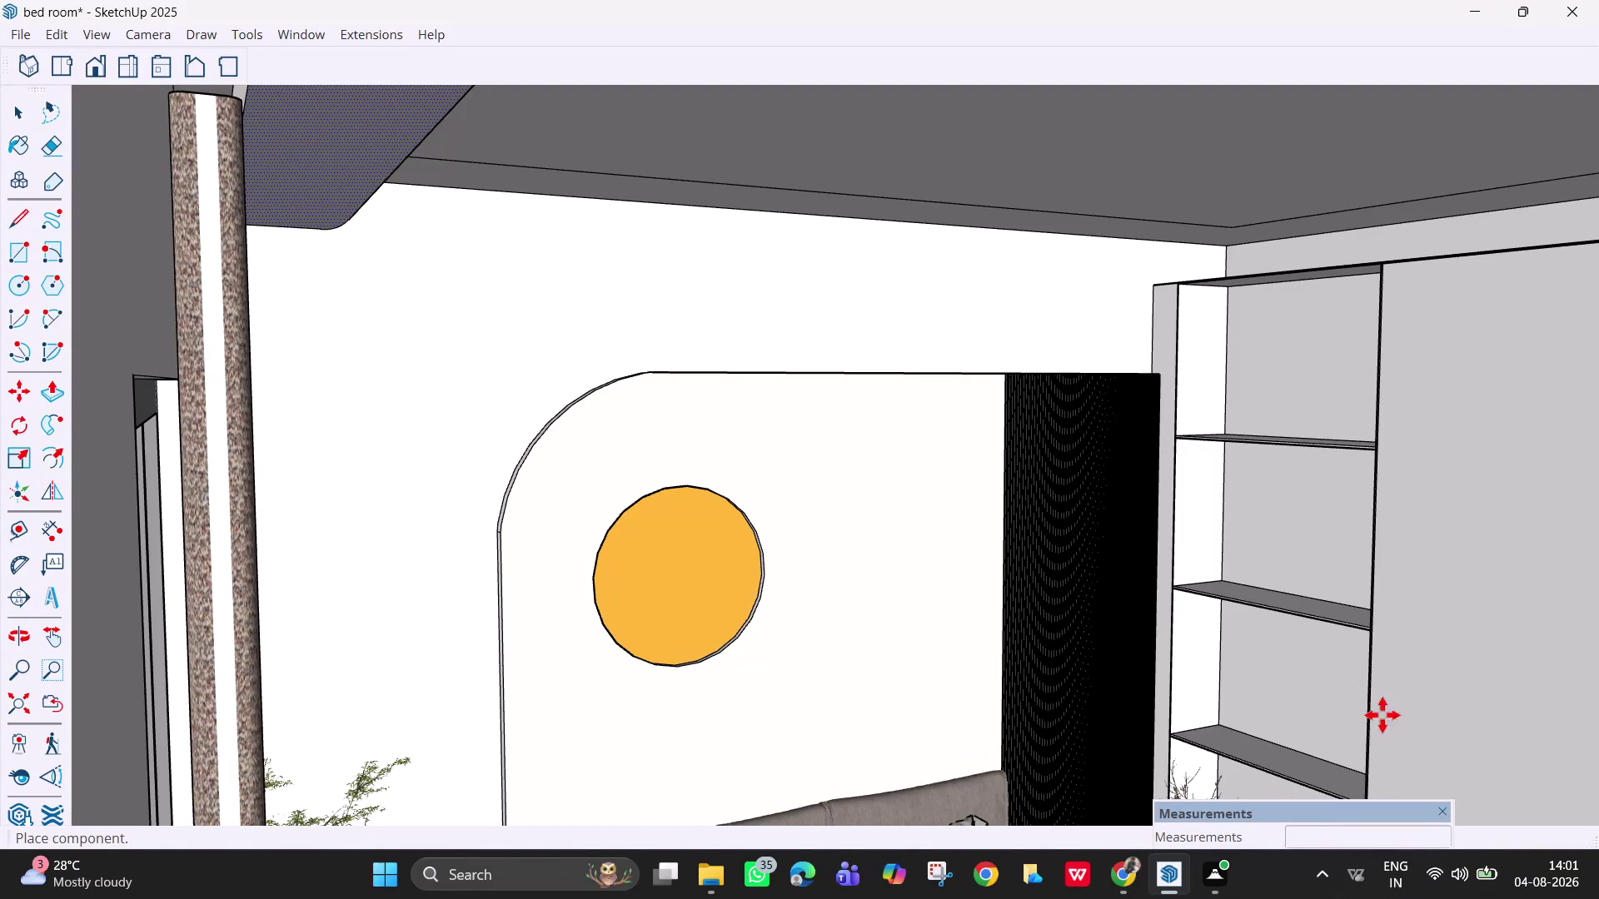
Drop the book set component from 3D Warehouse into the bedroom model.
scroll(down, 3)
scroll(down, 3)
scroll(down, 3)
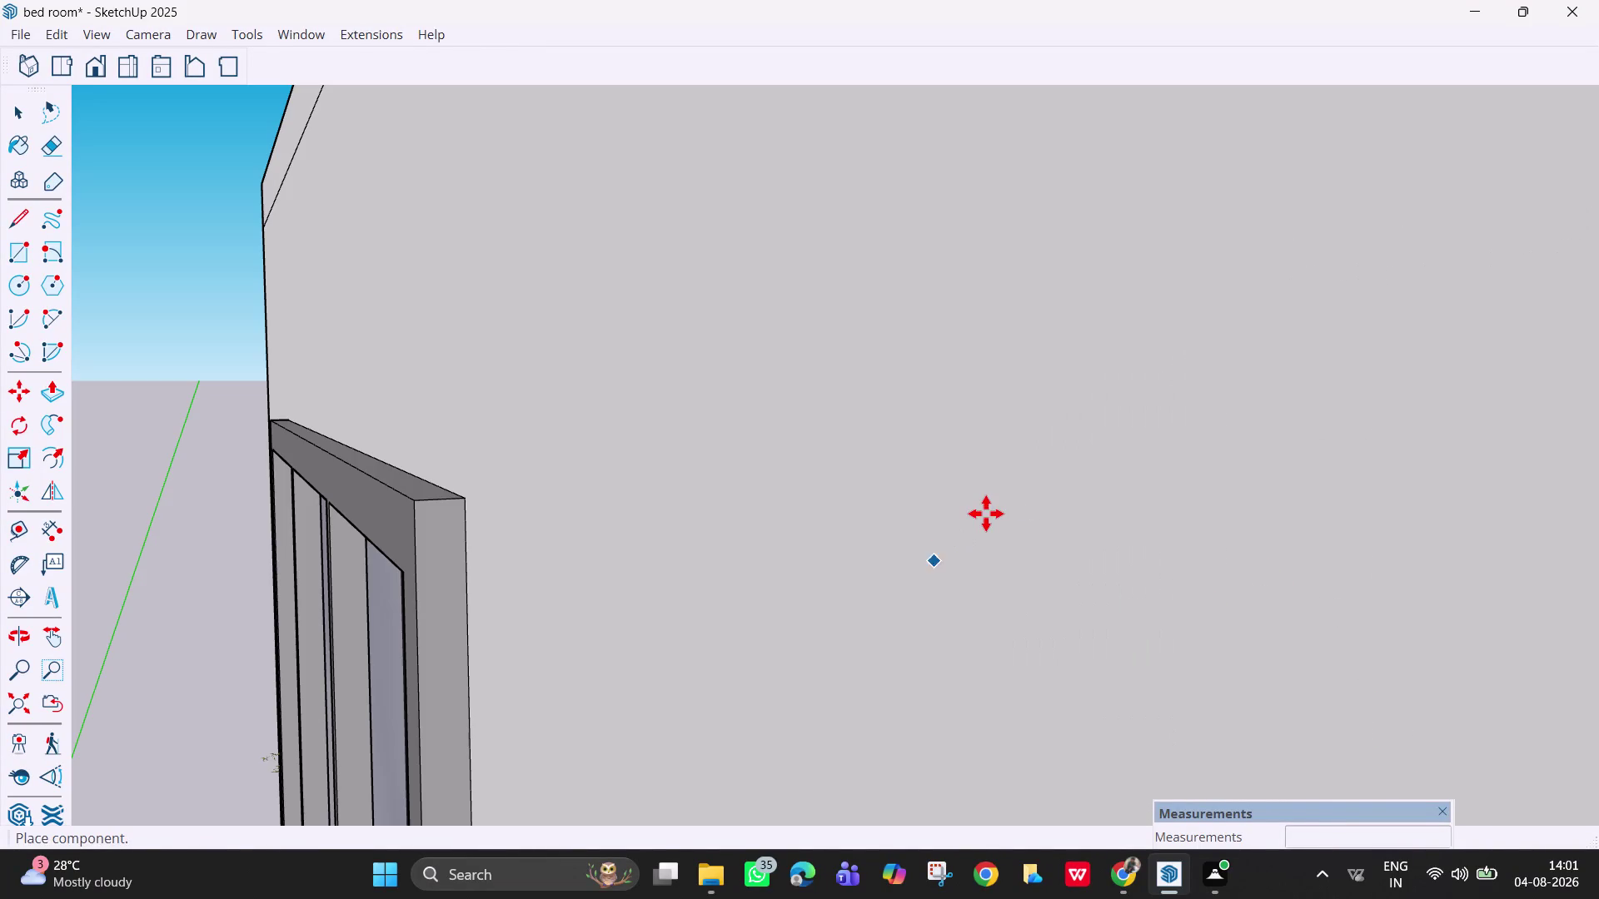
scroll(down, 3)
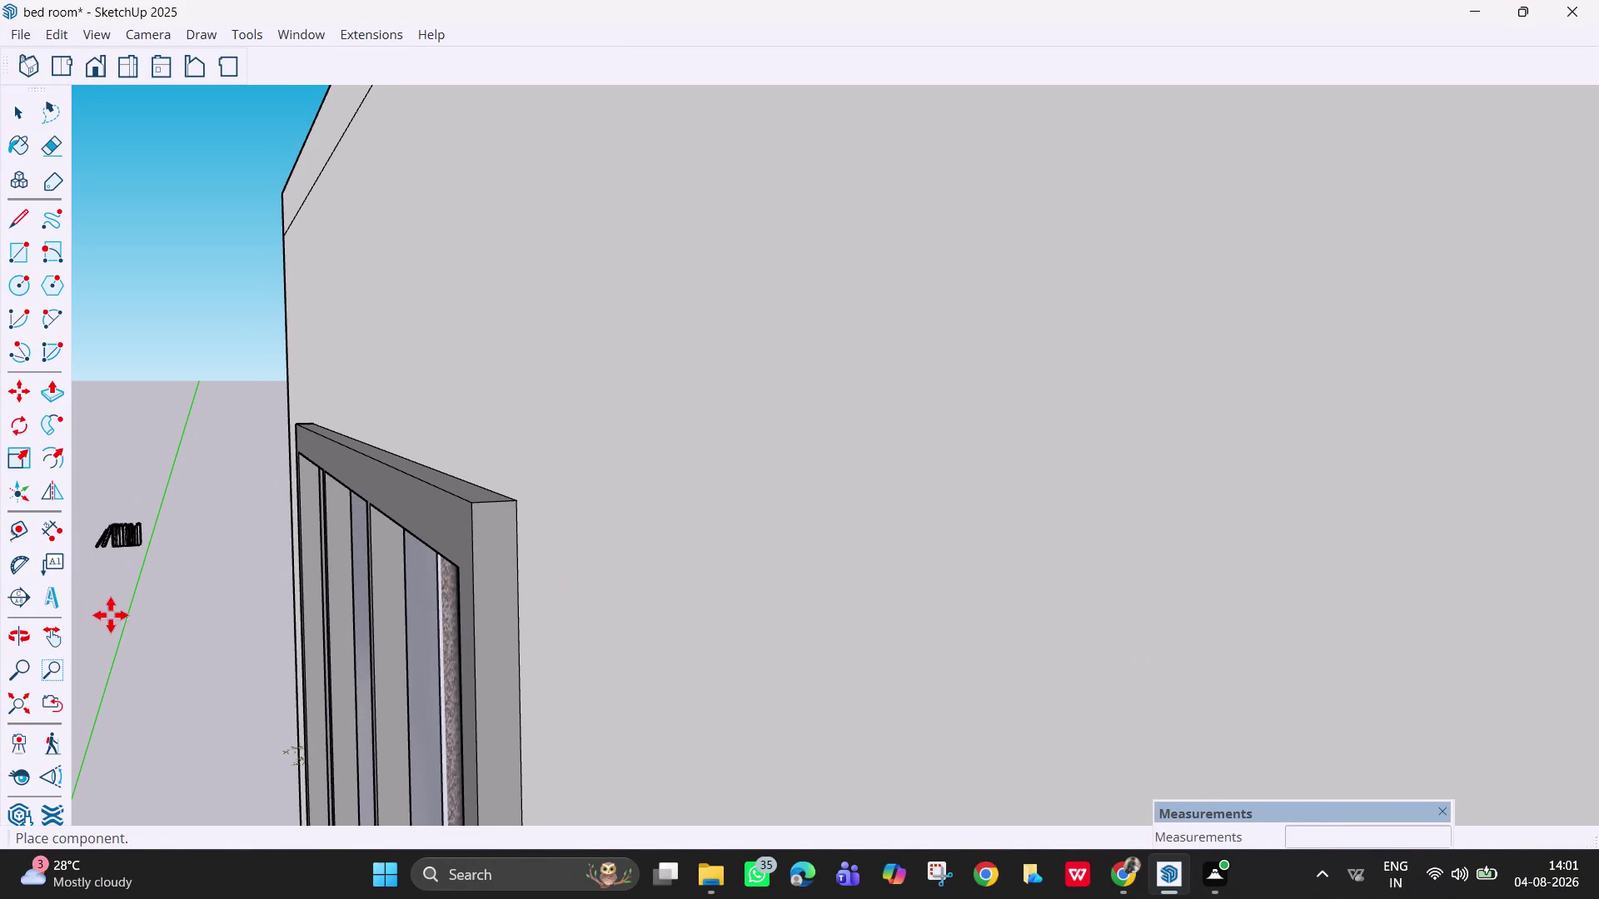
click(140, 736)
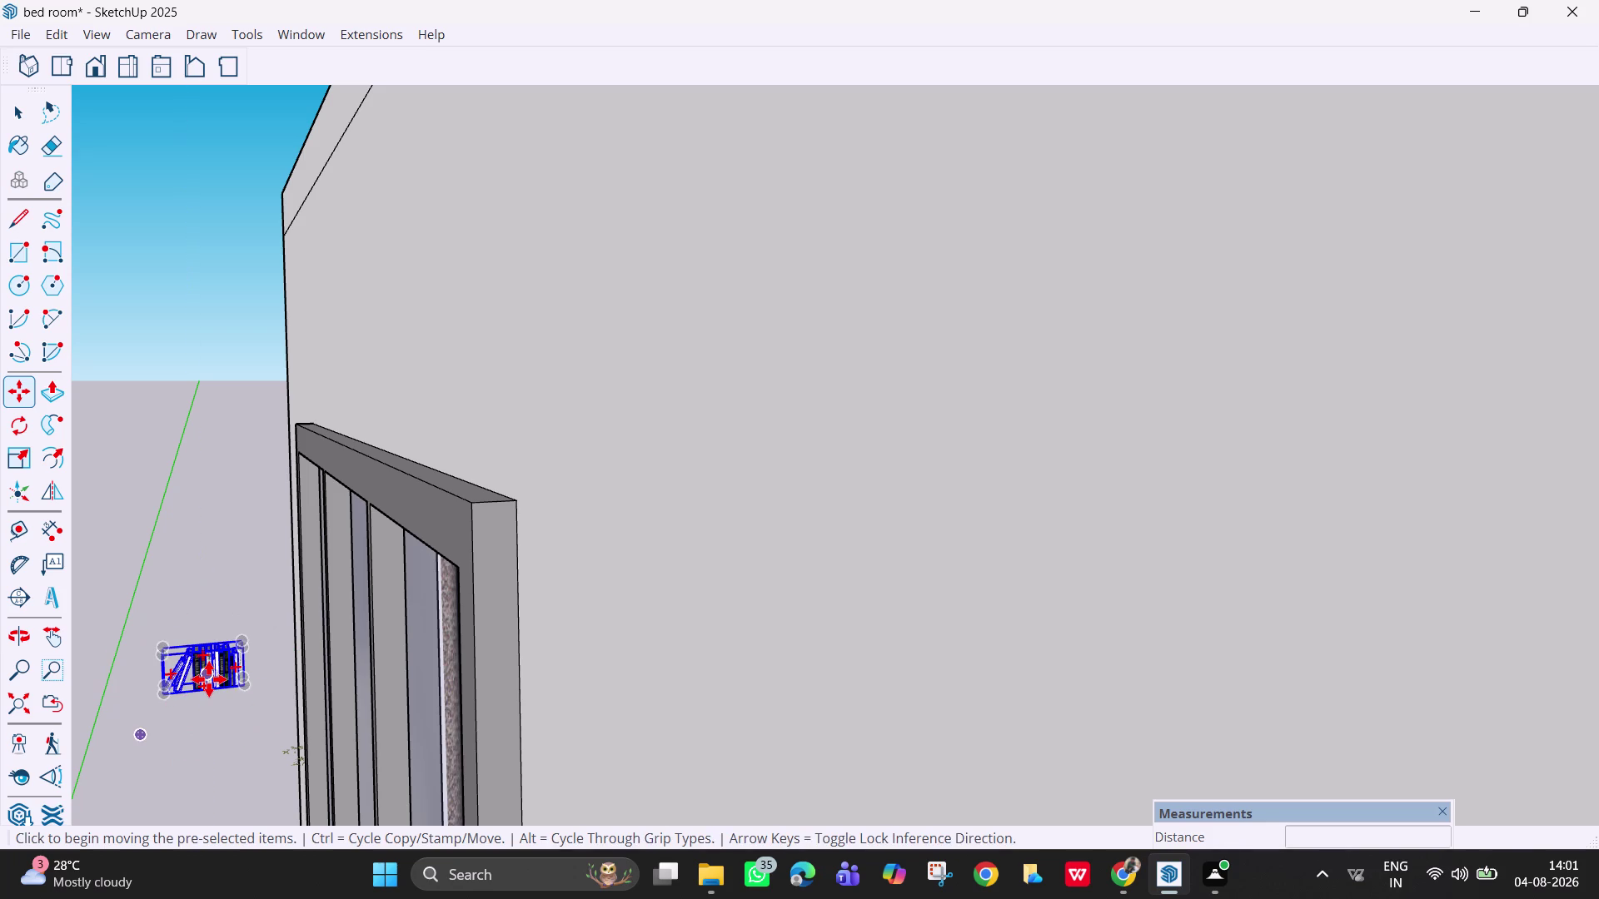
Move the book set onto the bottom shelf of the bookcase.
click(242, 681)
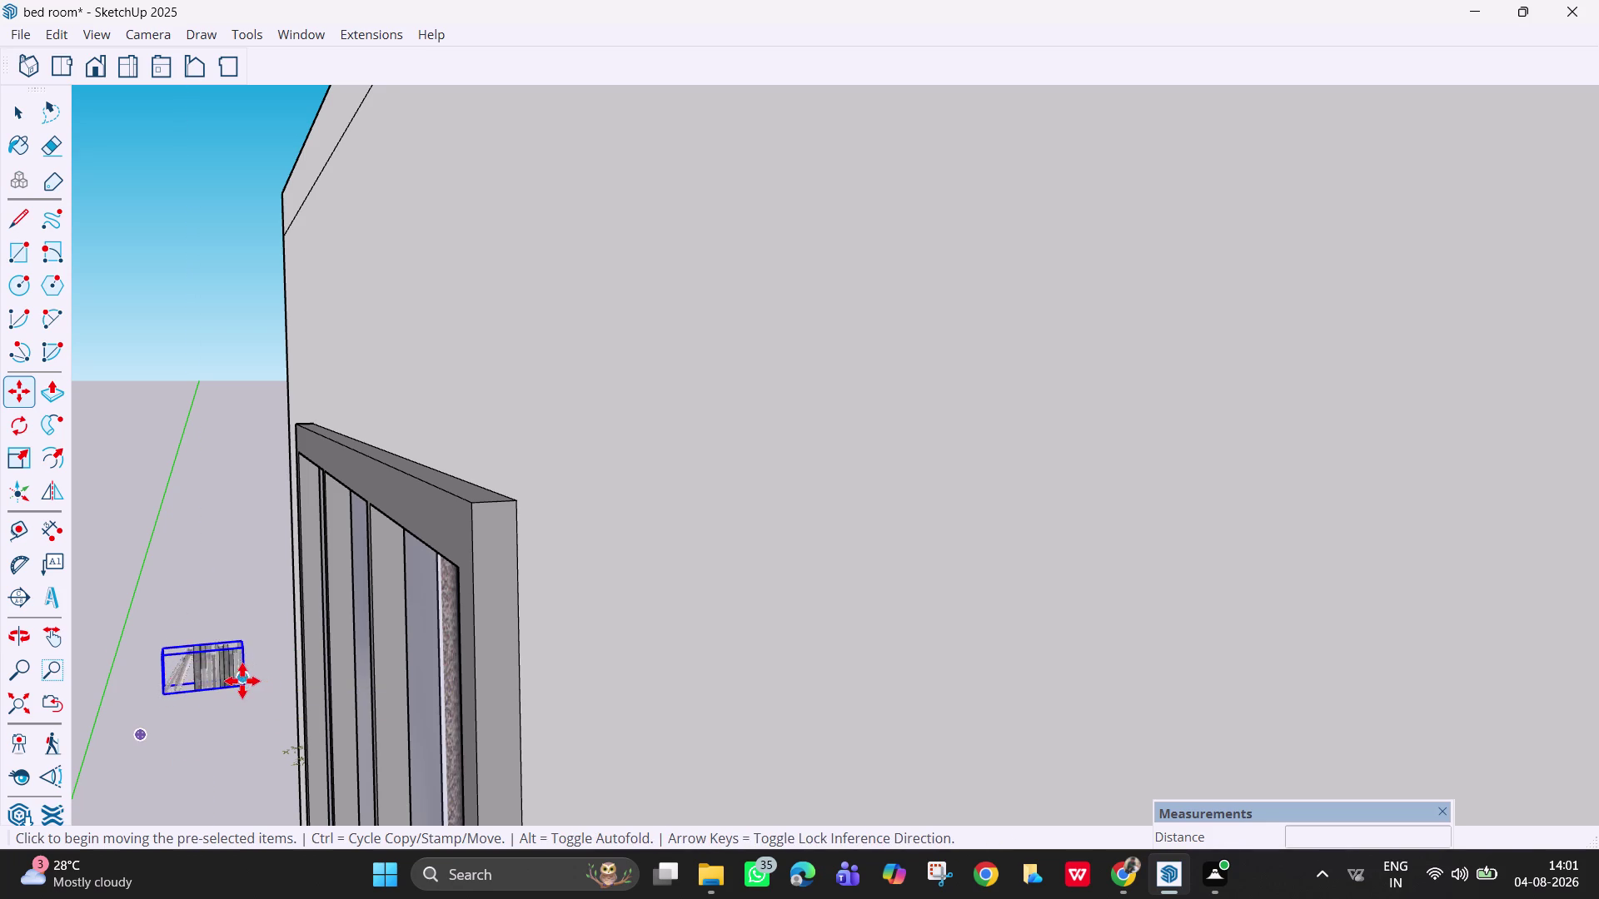
scroll(down, 3)
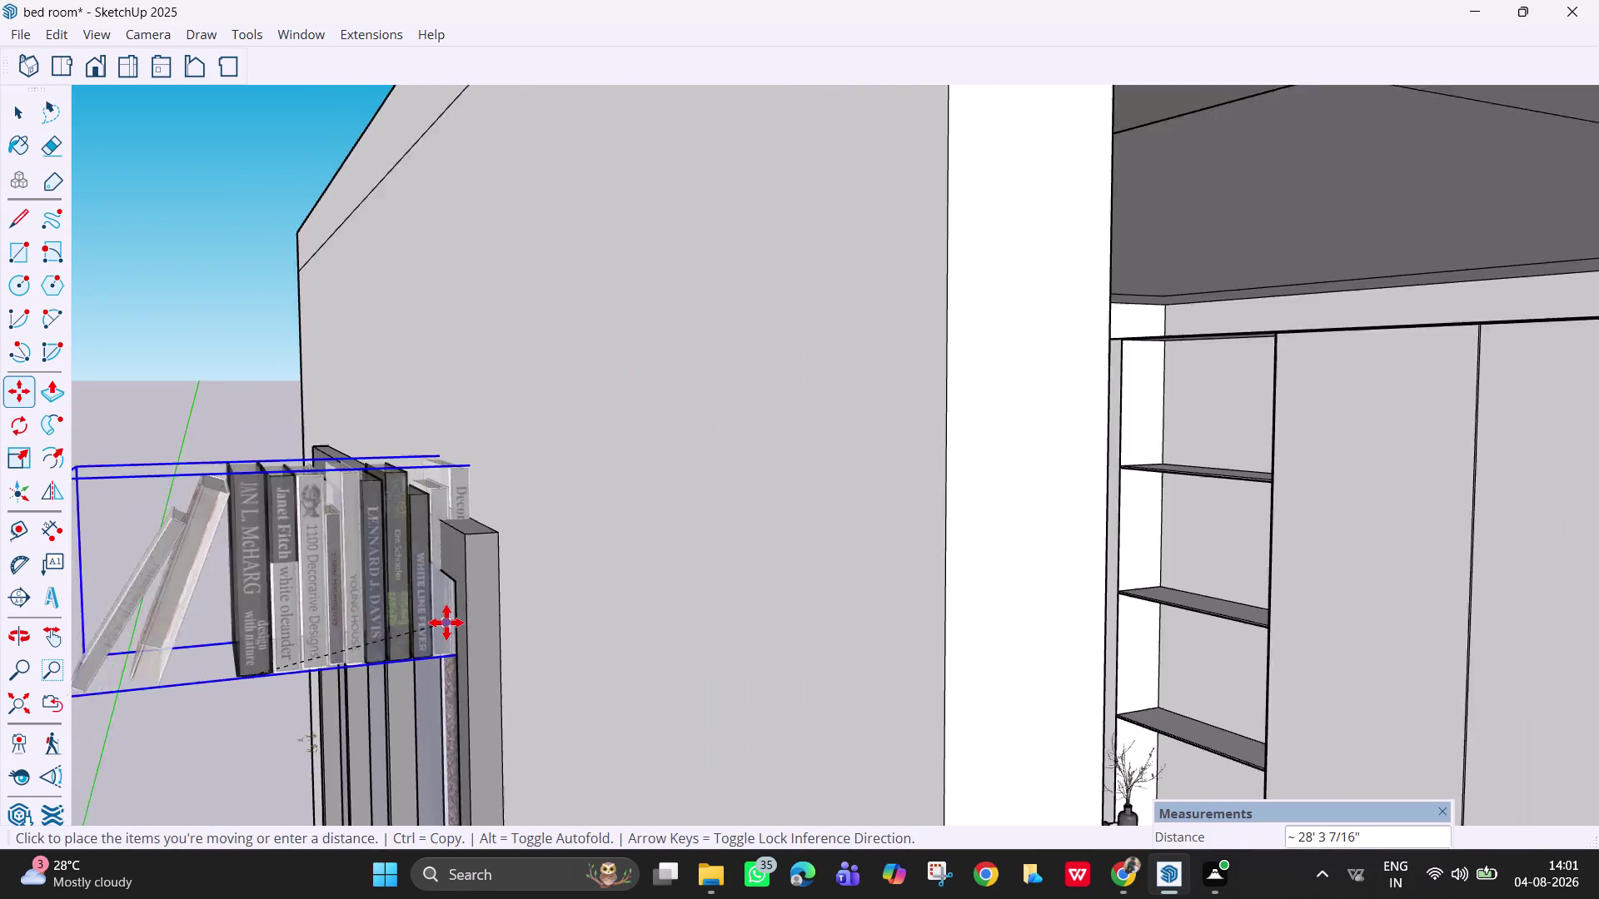
scroll(down, 3)
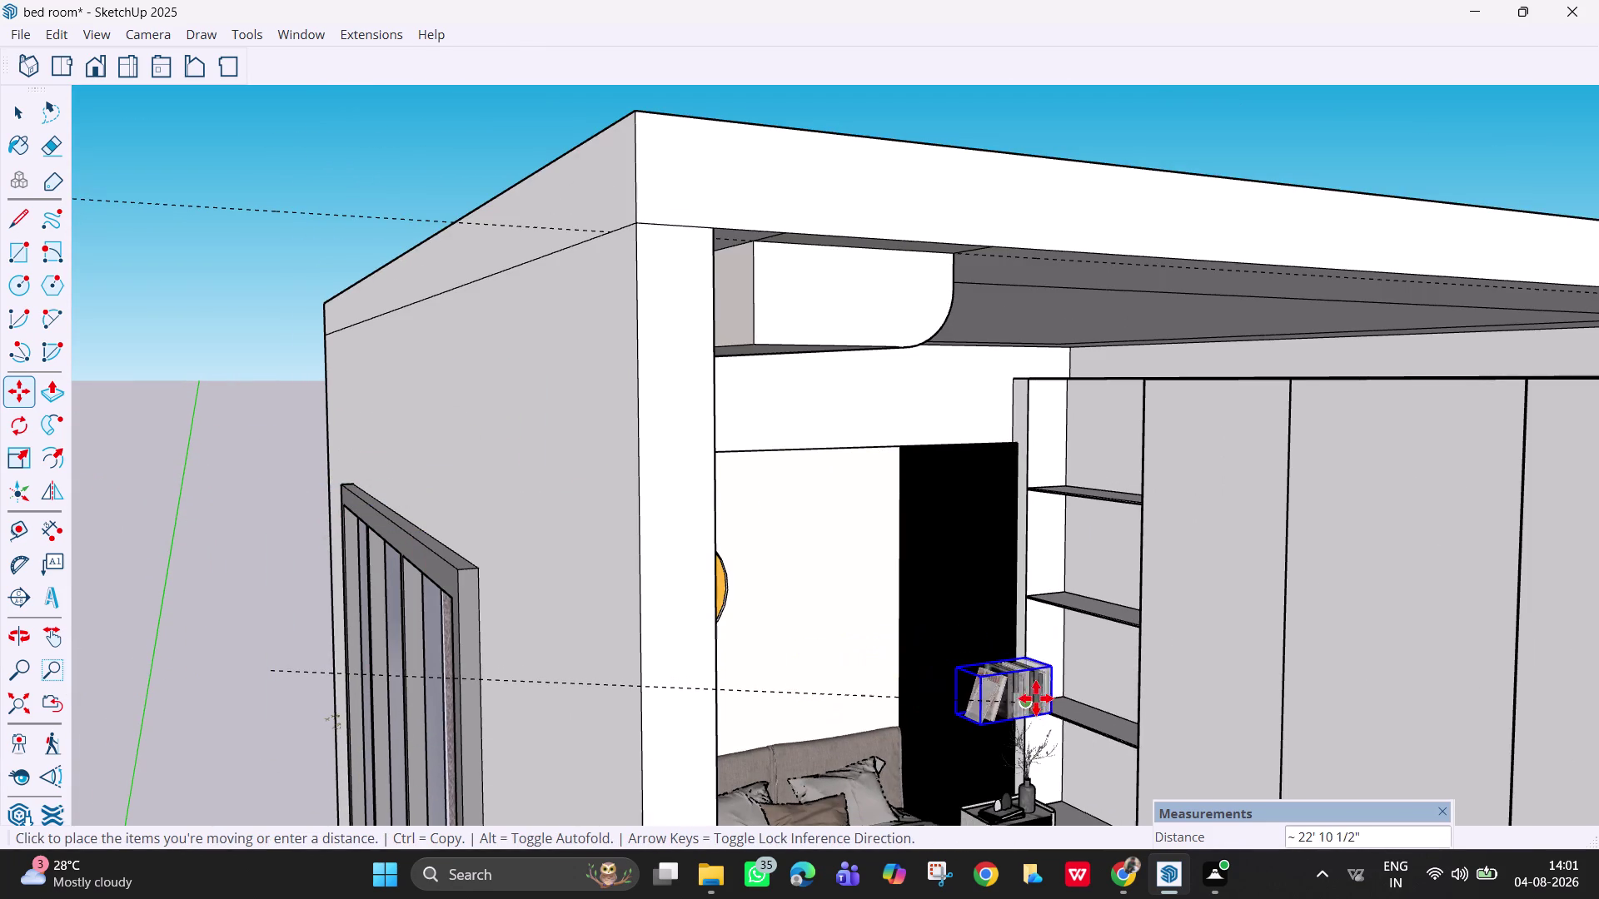
scroll(up, 3)
scroll(up, 3)
middle_drag(1076, 682, 1107, 696)
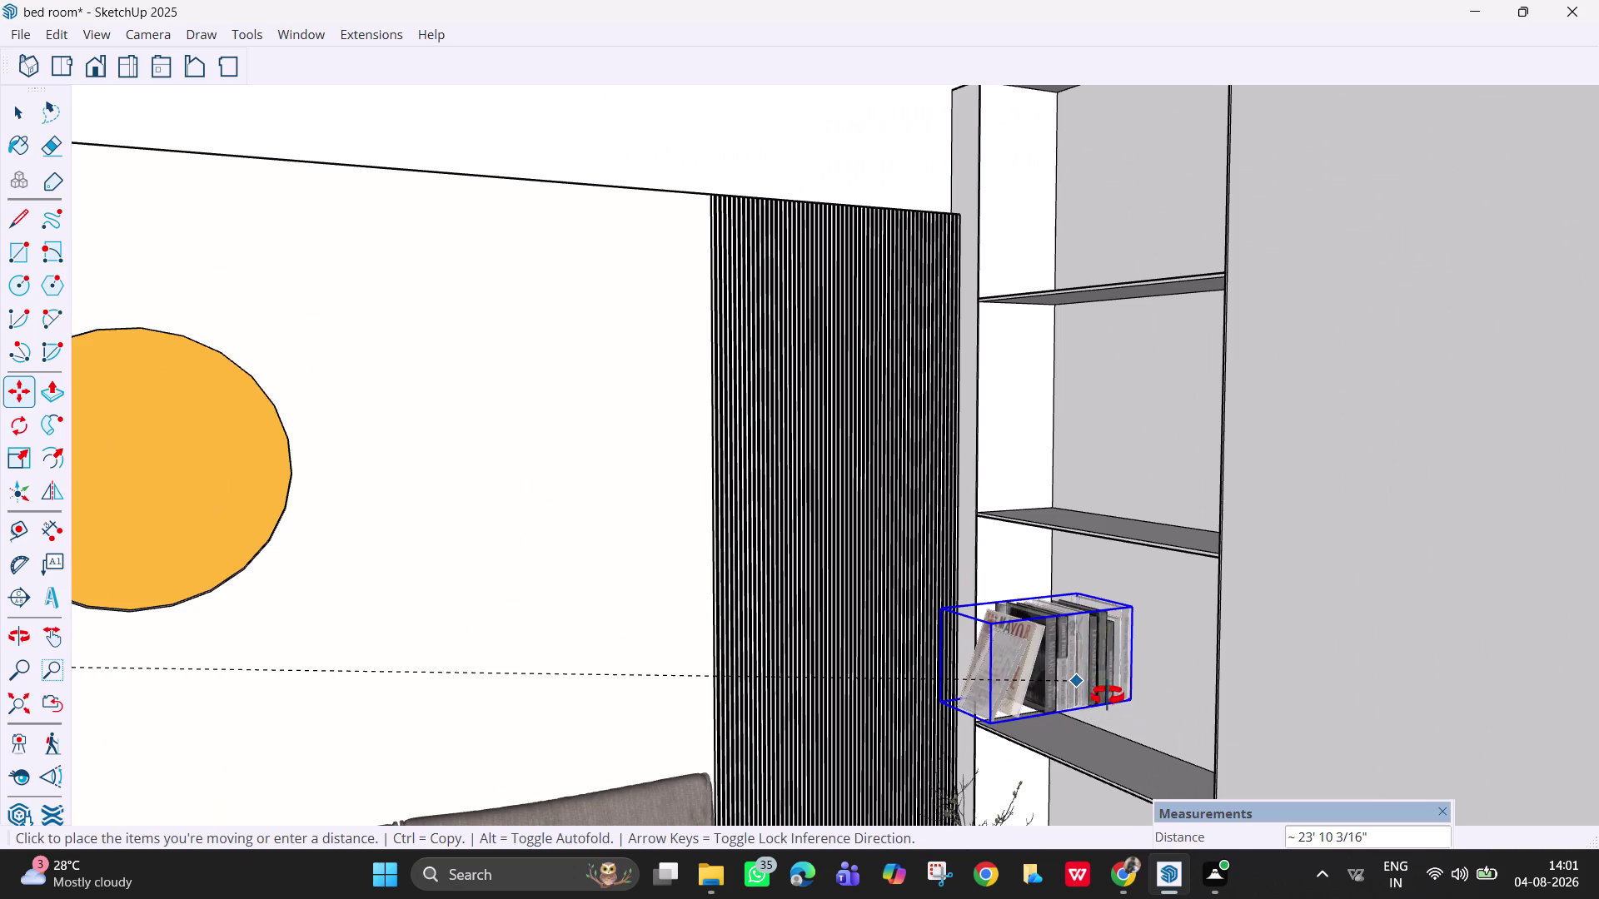
middle_drag(1107, 696, 1125, 708)
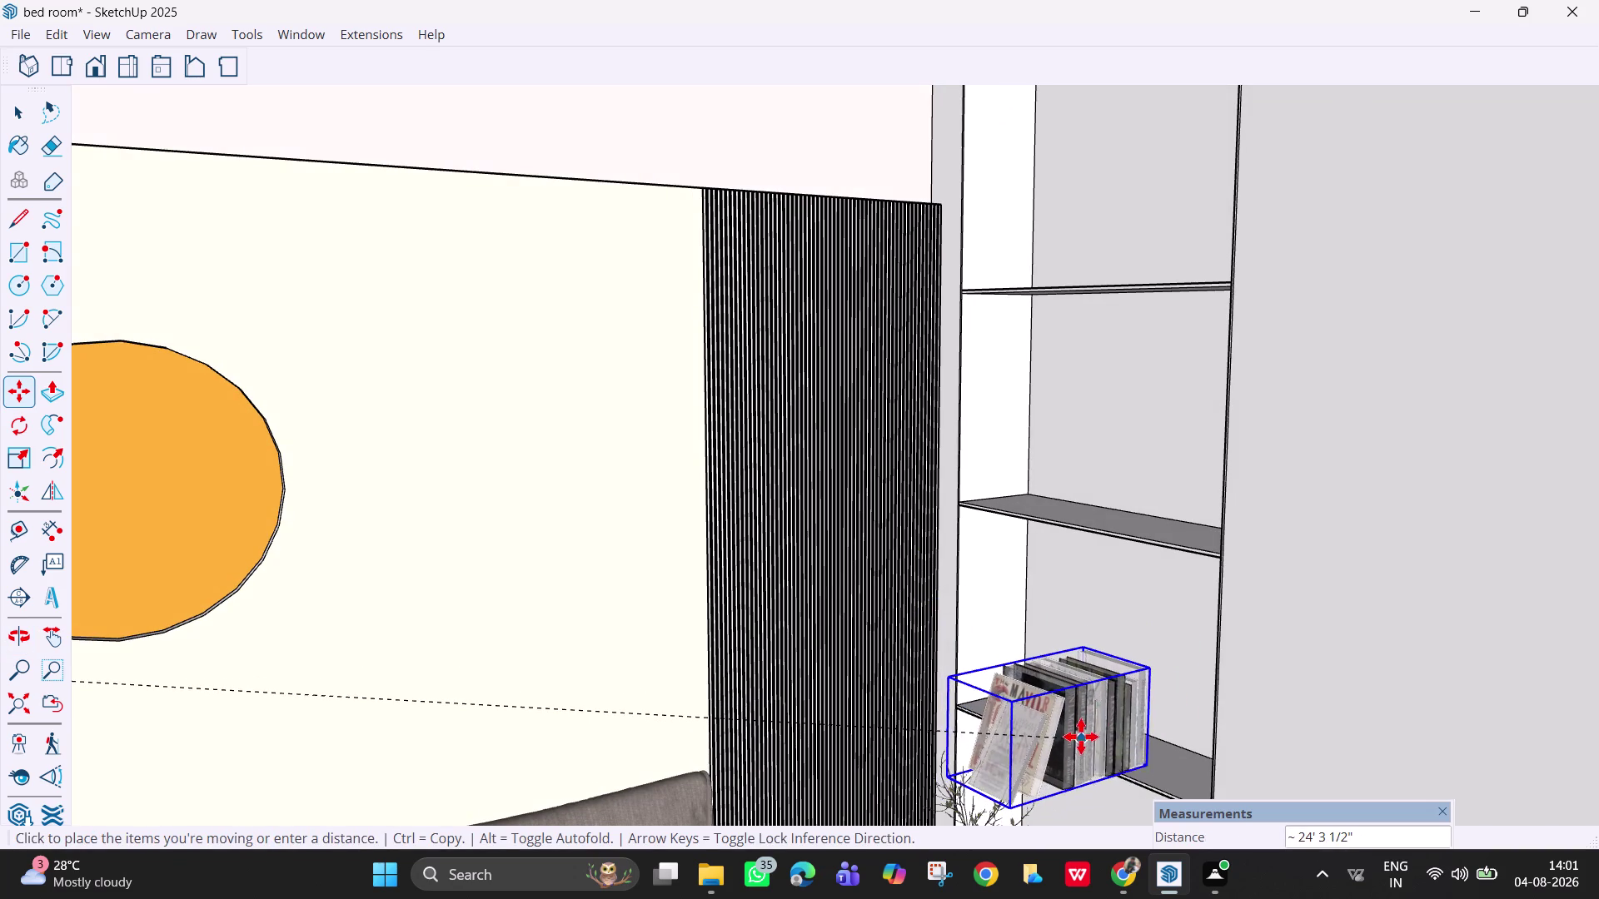
click(1081, 731)
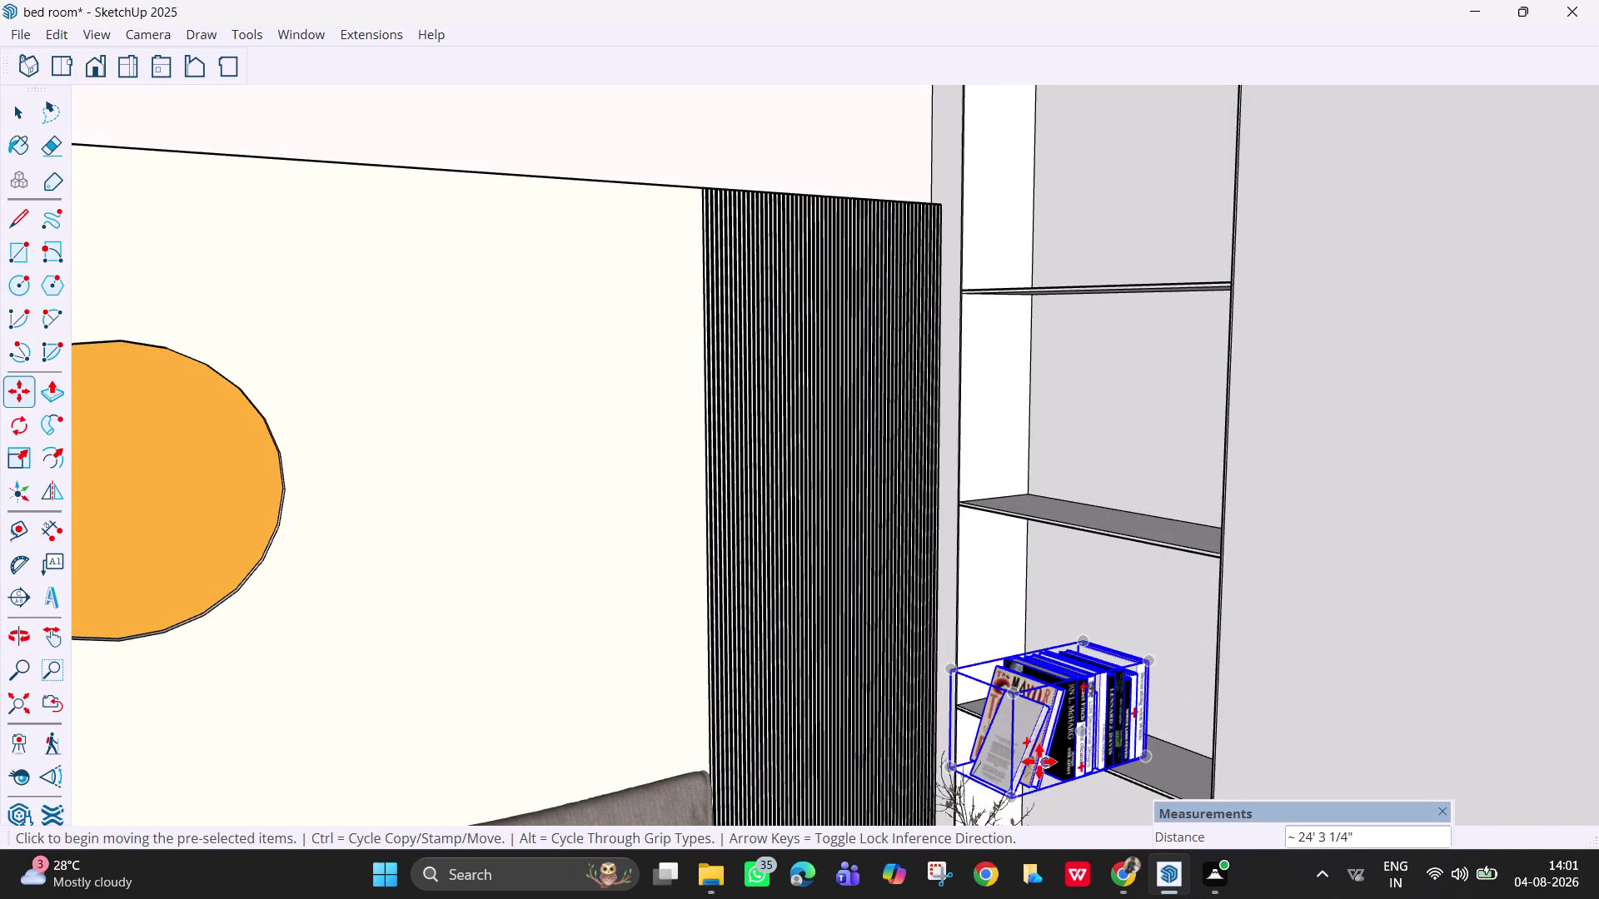
Rotate the book set around a pivot in a locked rotation plane.
key(q)
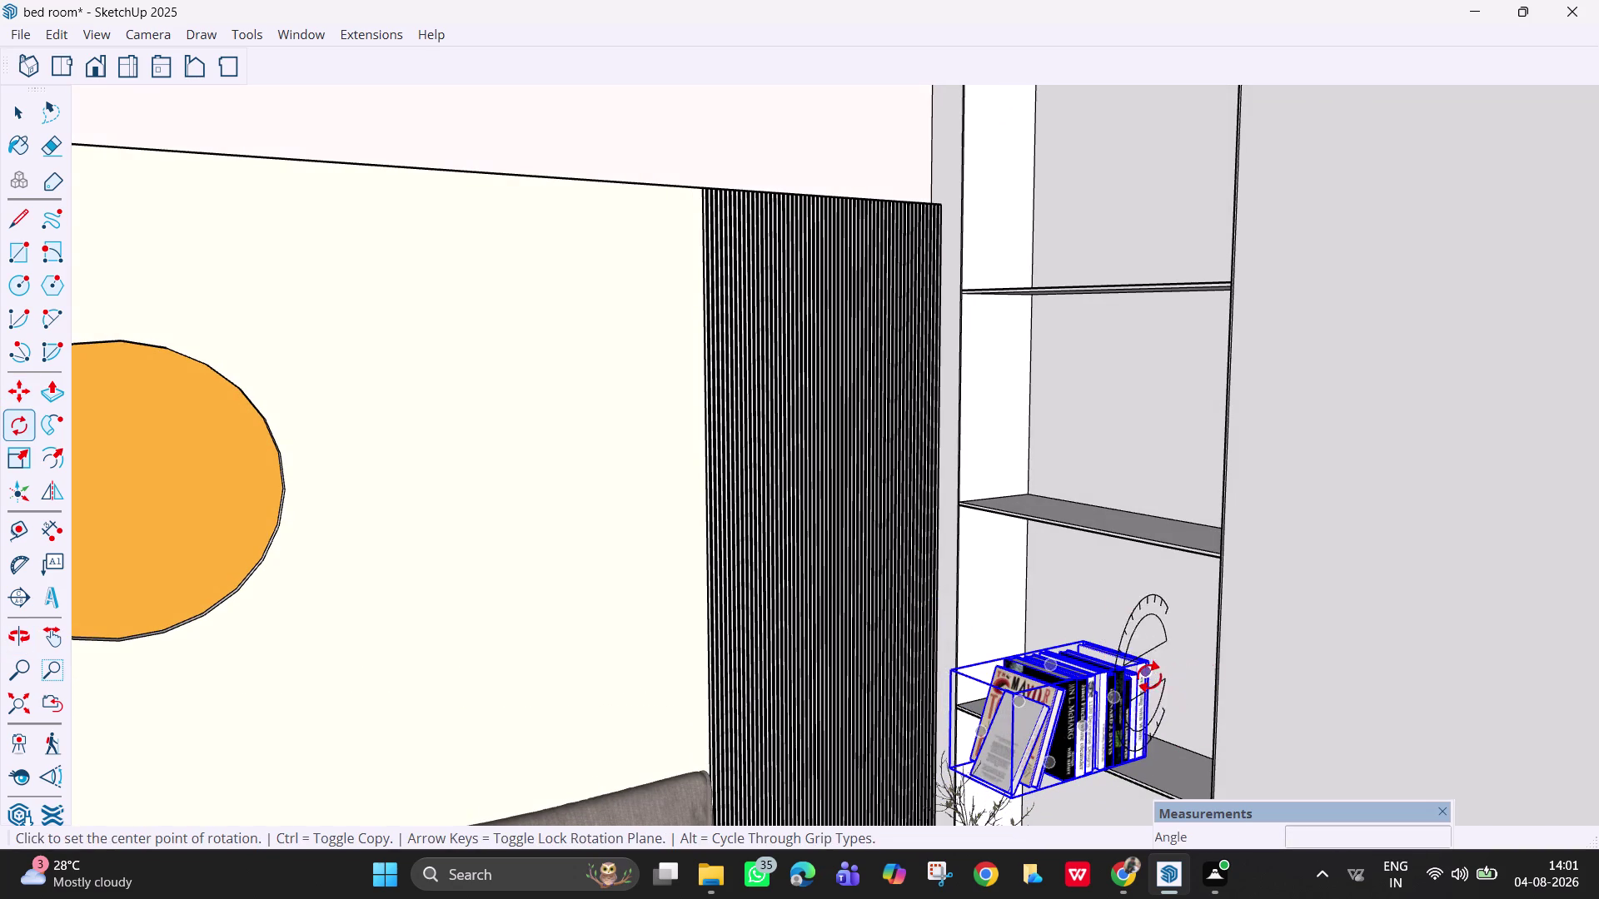
key(Up)
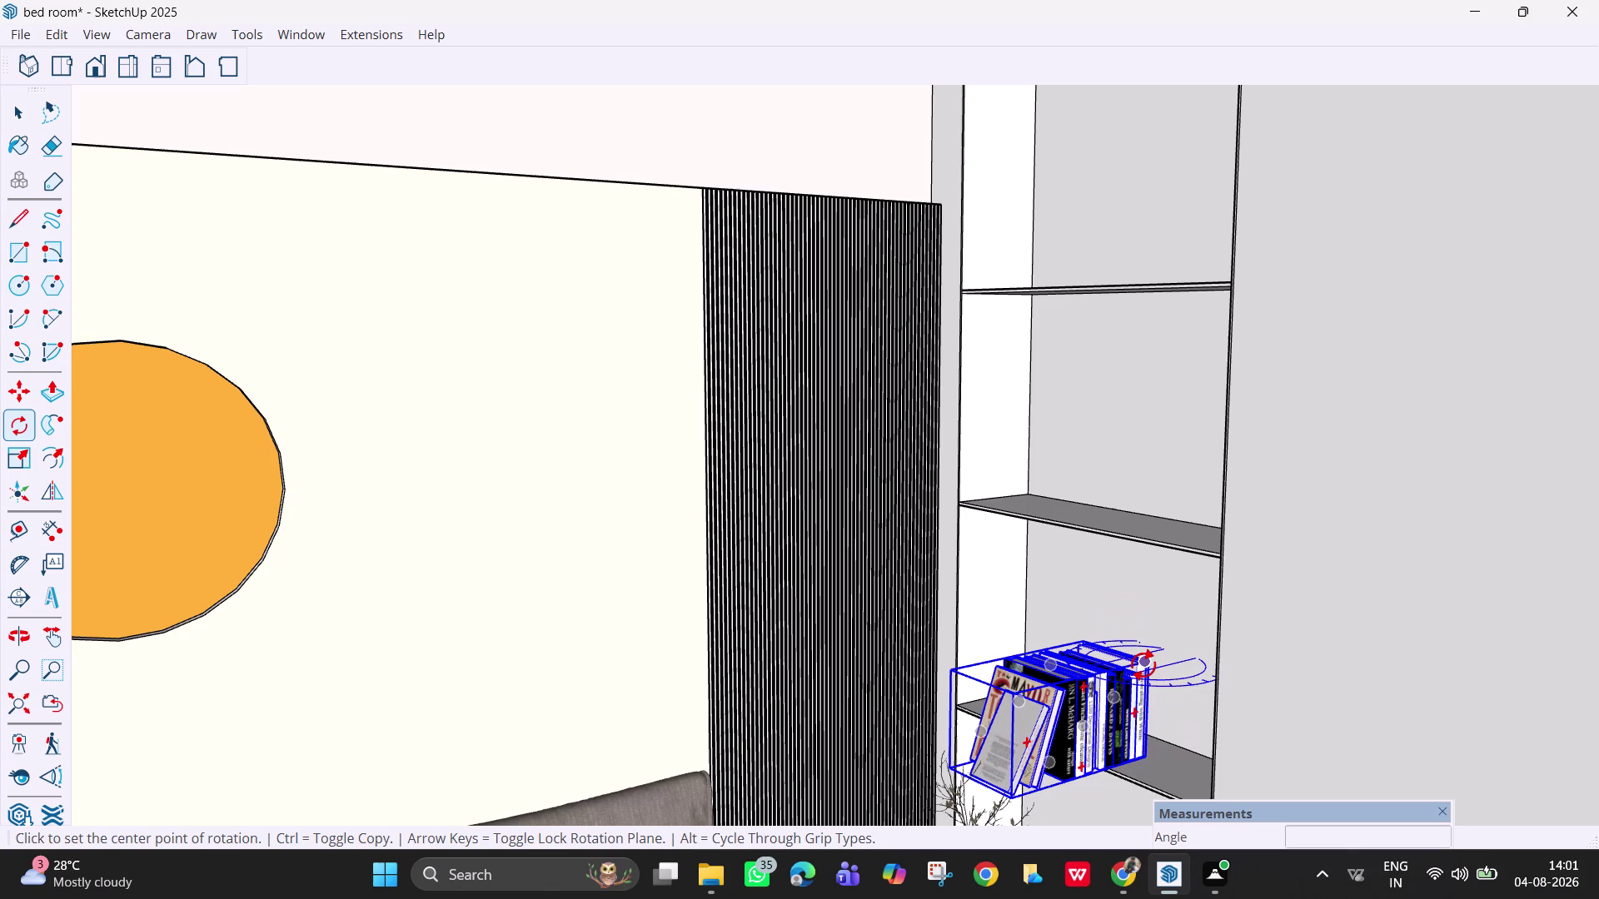
click(1144, 665)
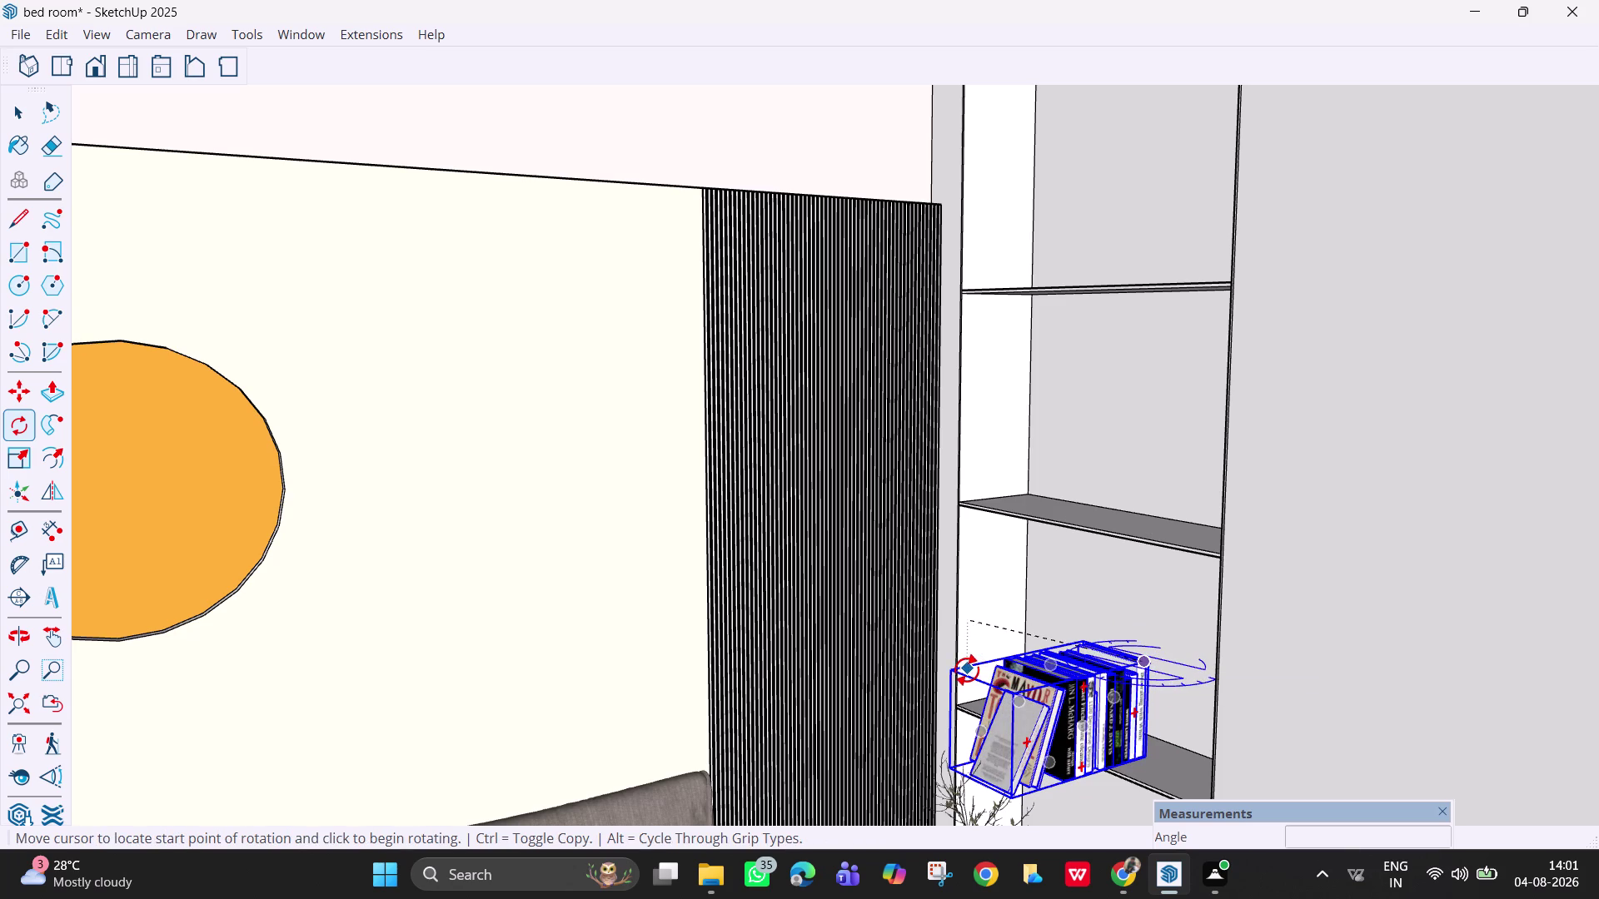
click(960, 670)
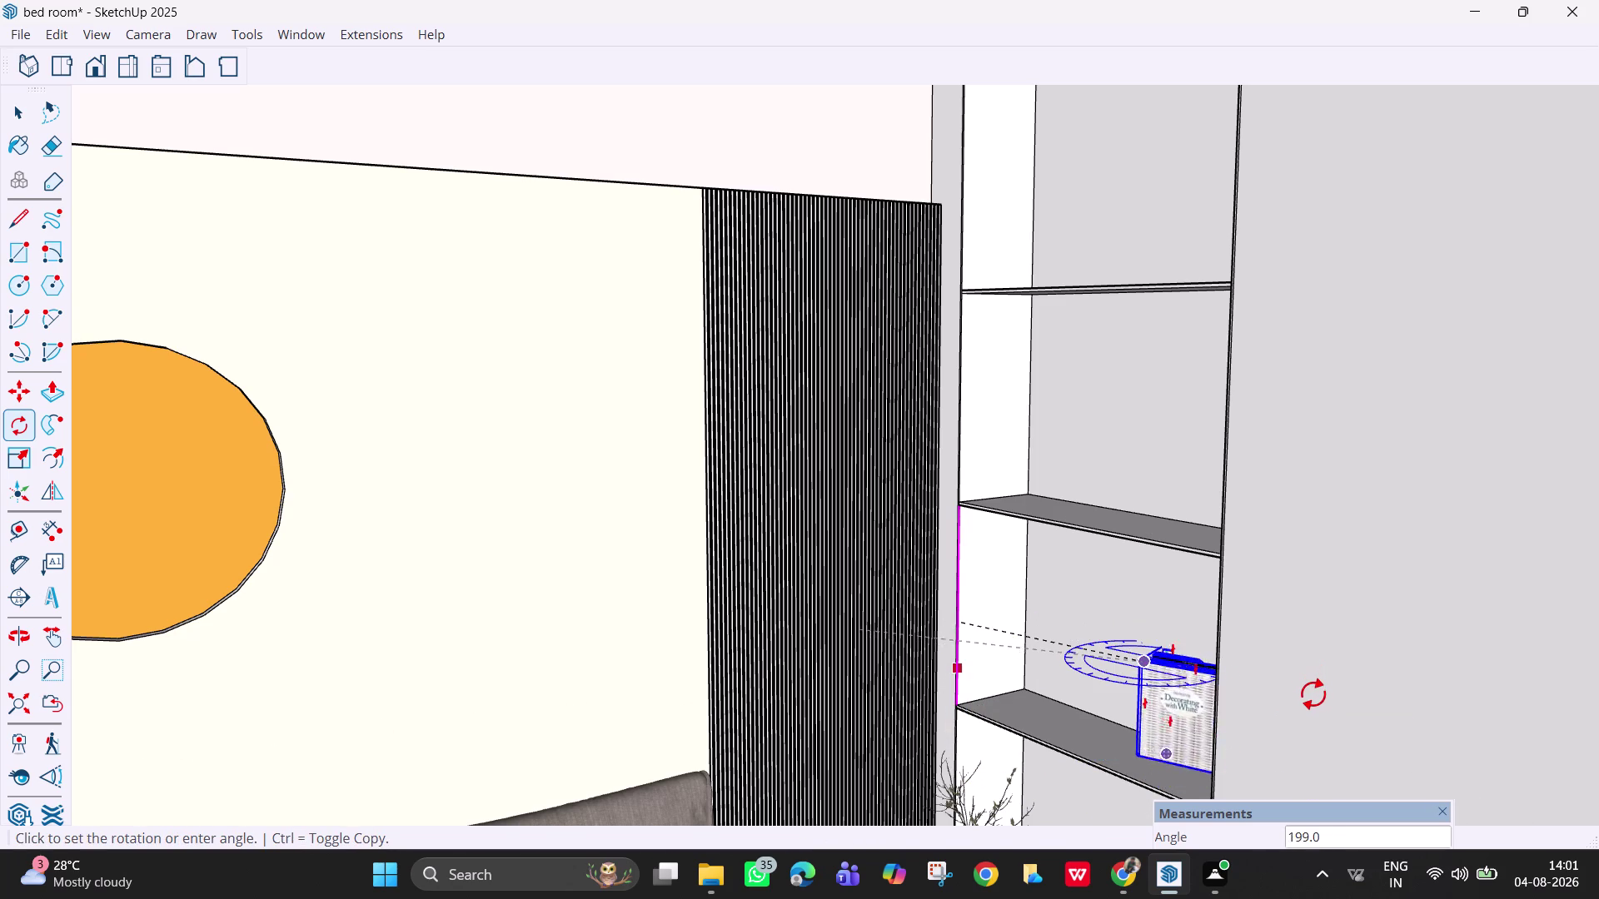
click(1309, 704)
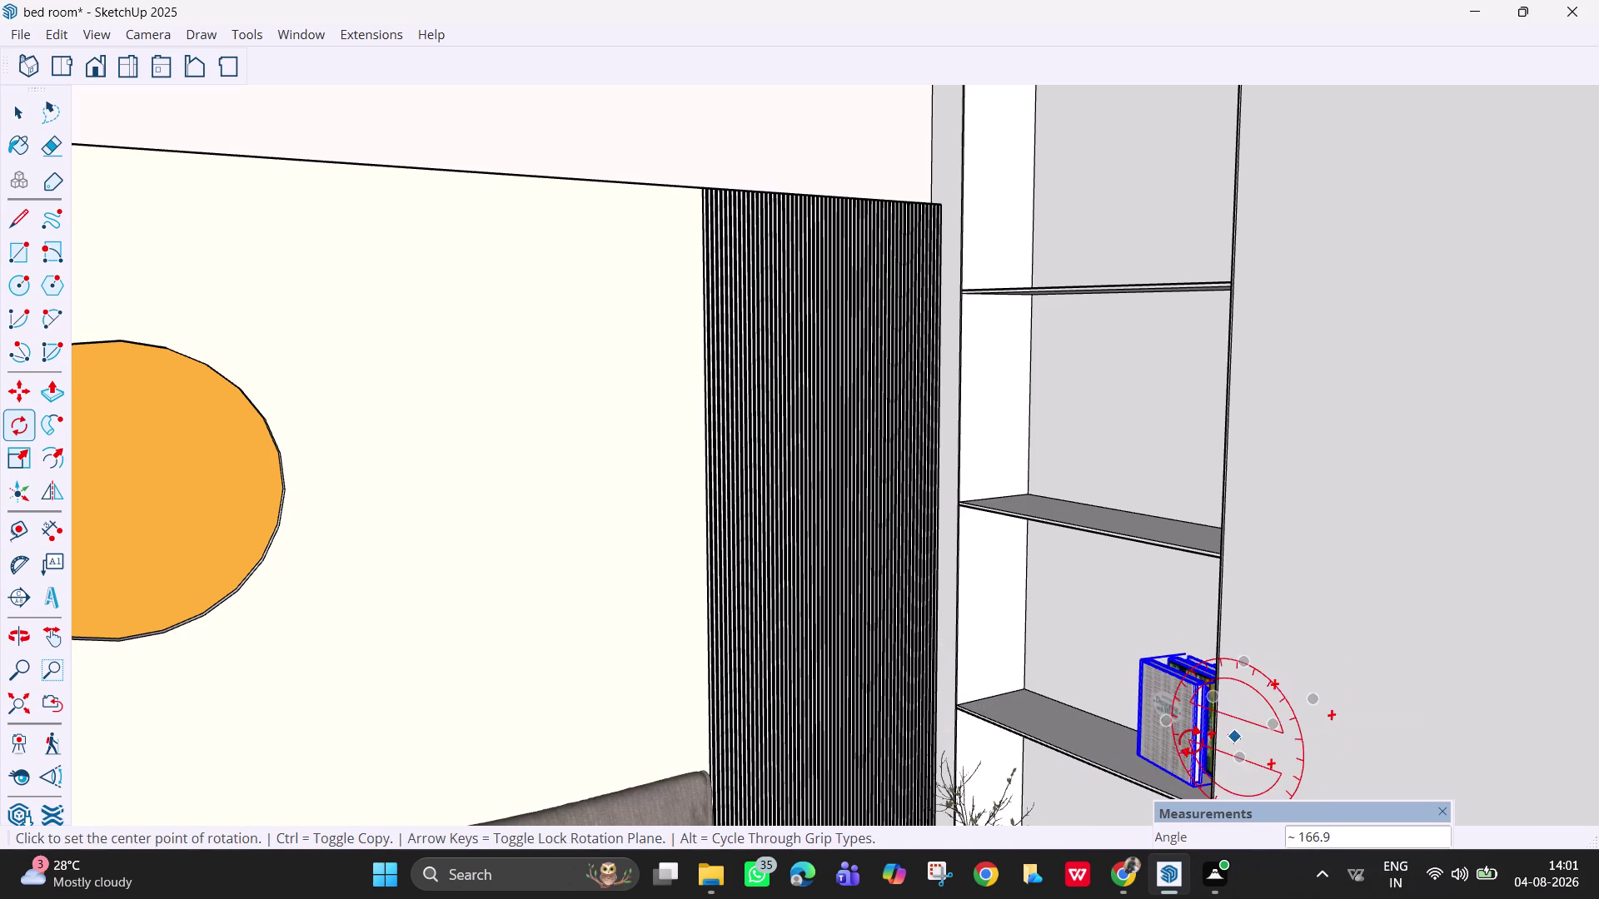
Select the book set and move it back onto the lower shelf.
click(1187, 742)
key(space)
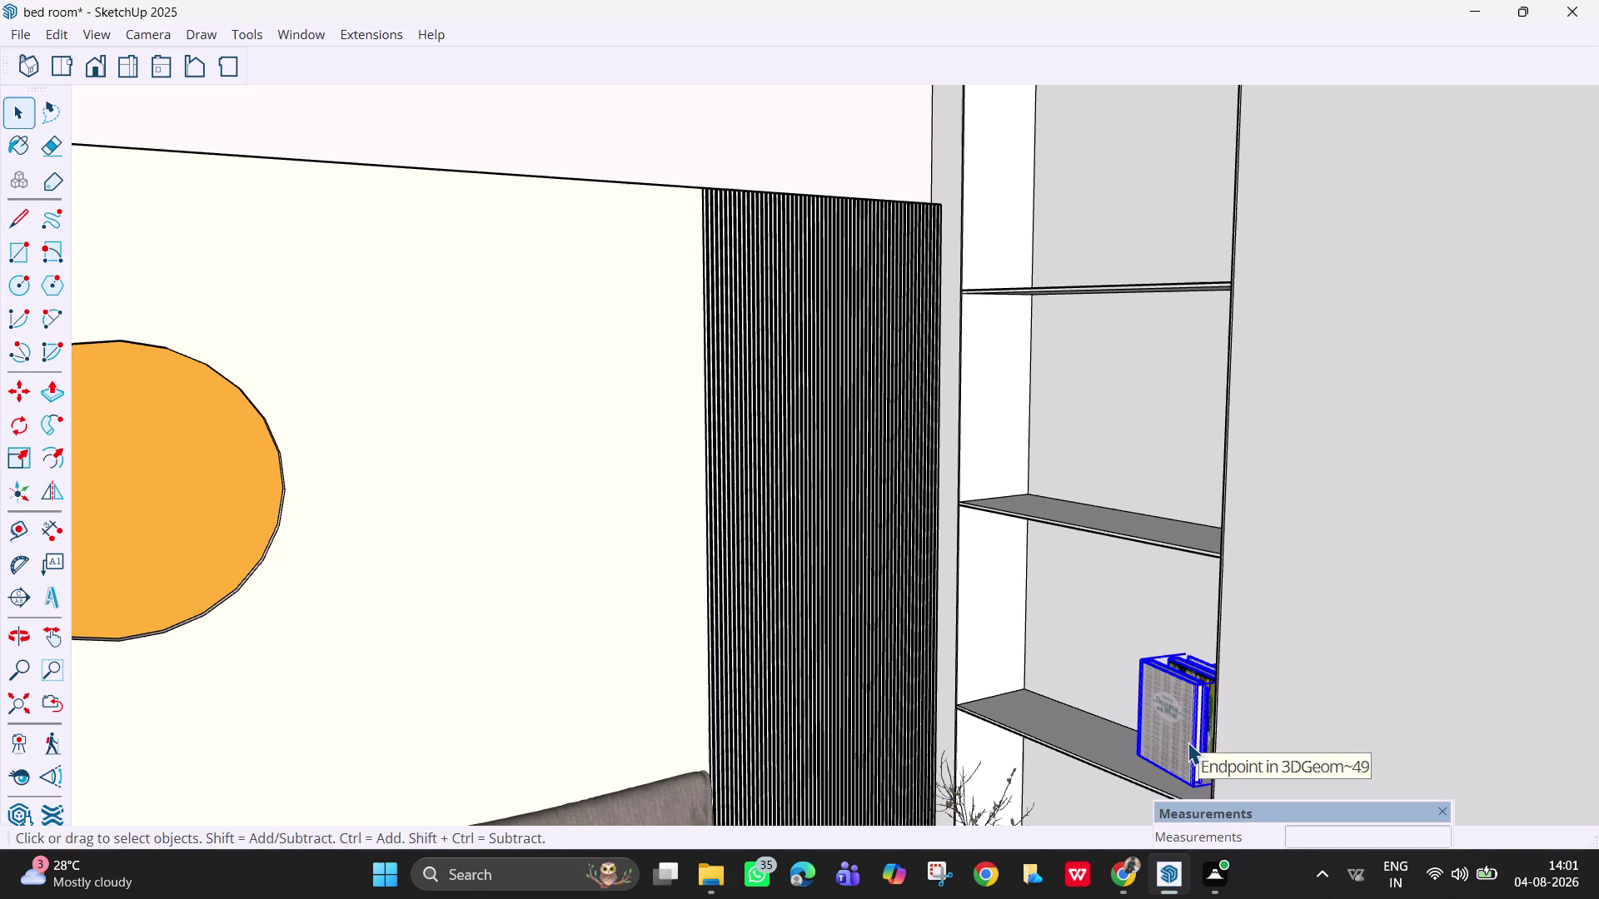
click(1187, 742)
key(m)
click(1188, 741)
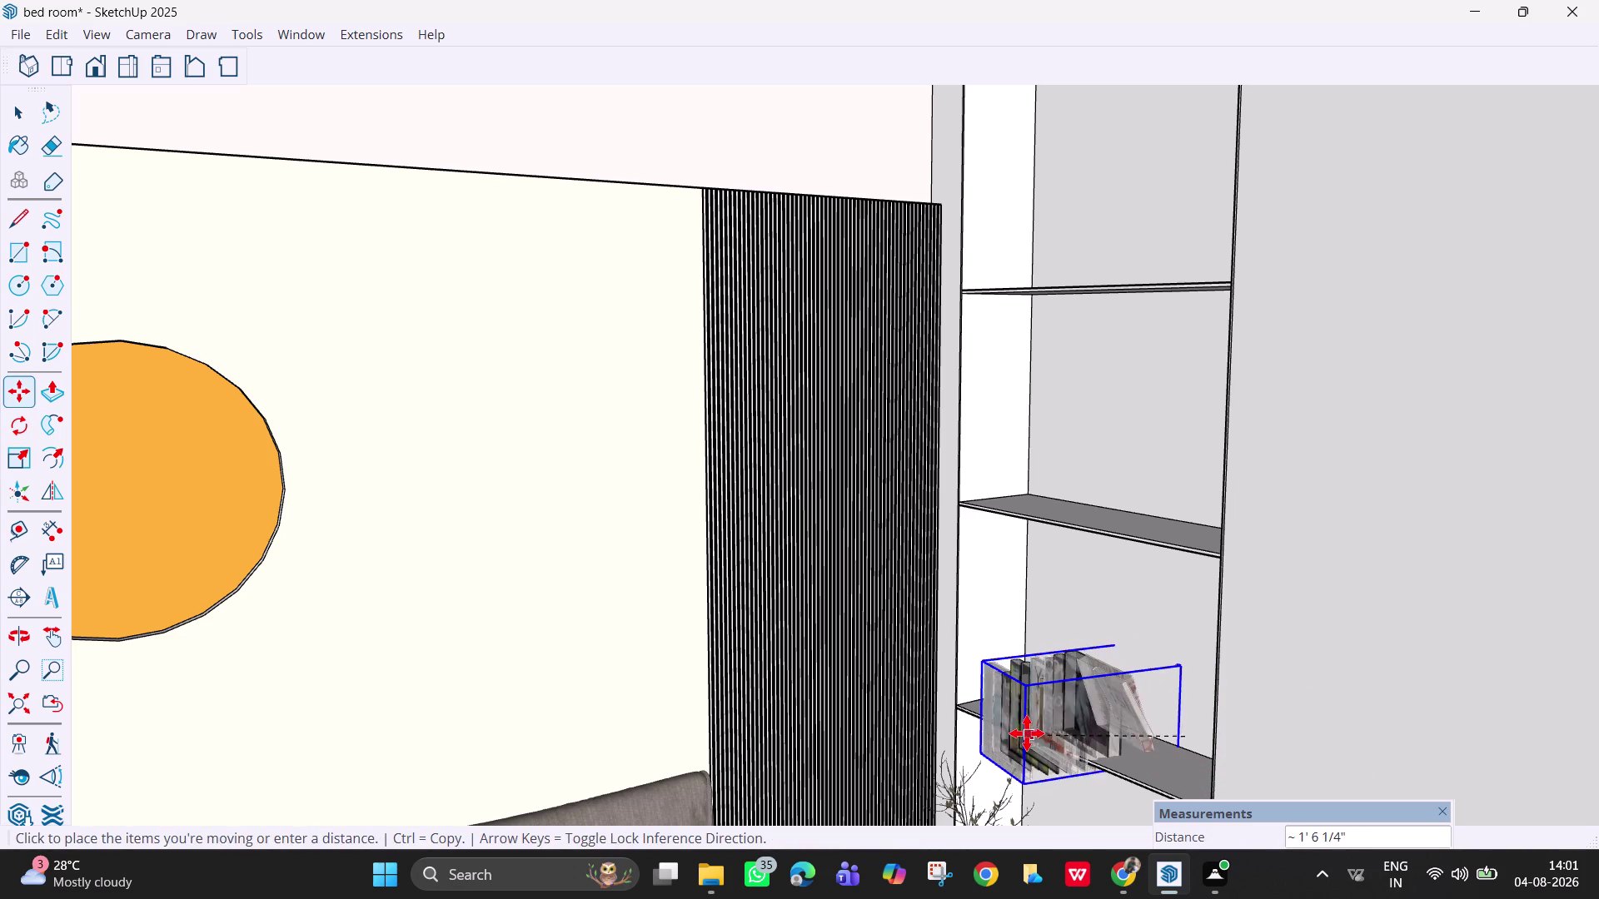
click(1022, 725)
key(Escape)
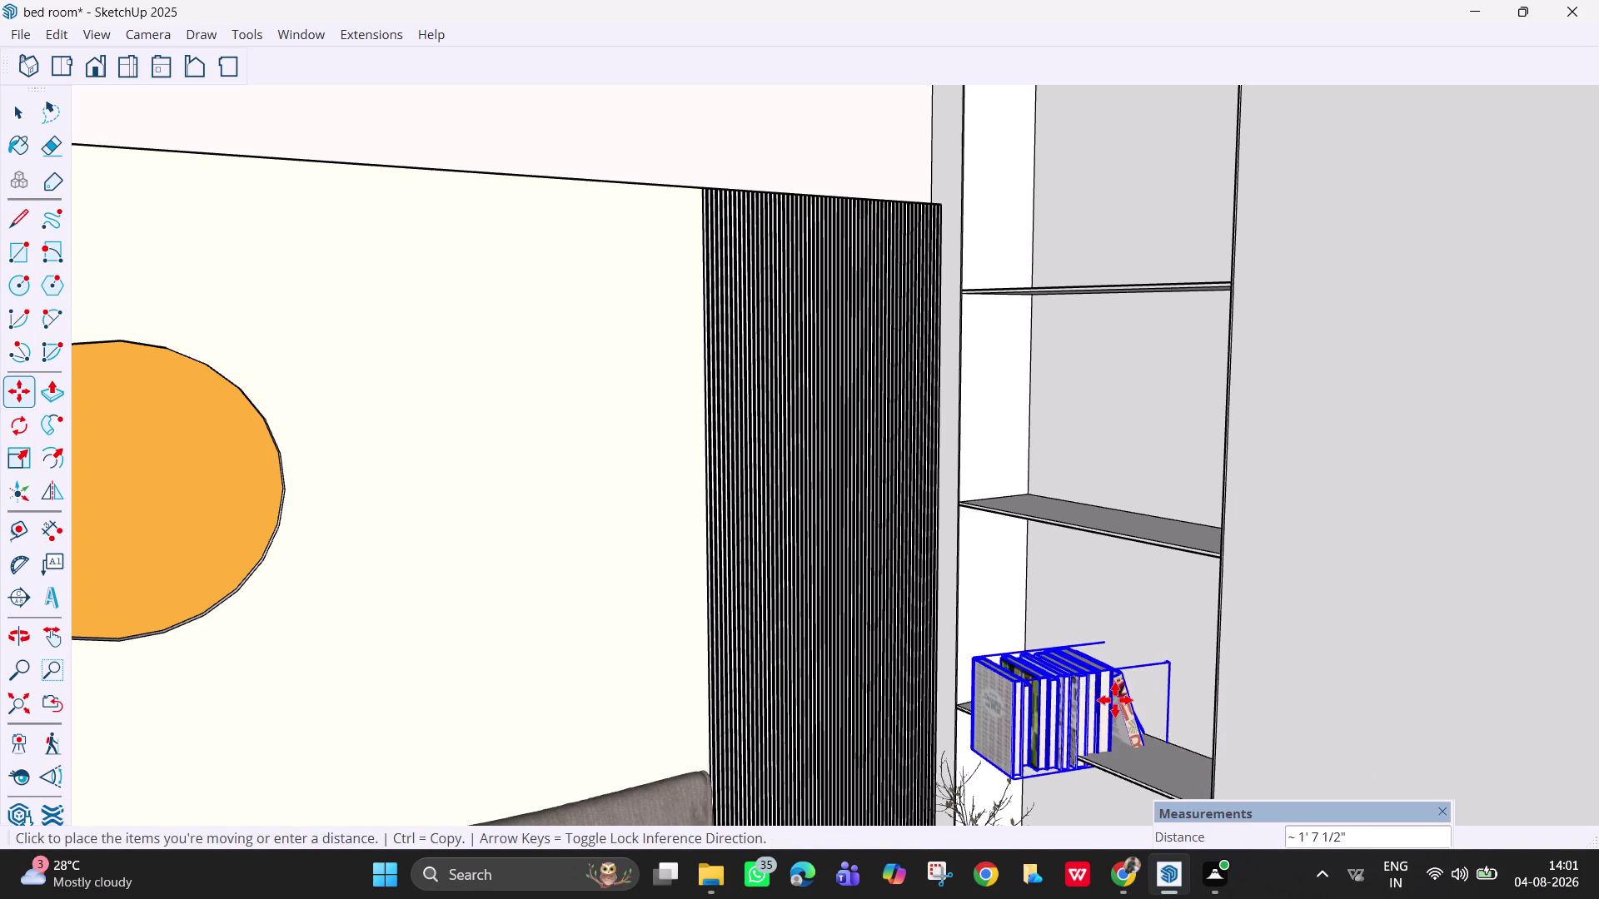
Rotate the books again from their corner so they run along the shelf.
key(q)
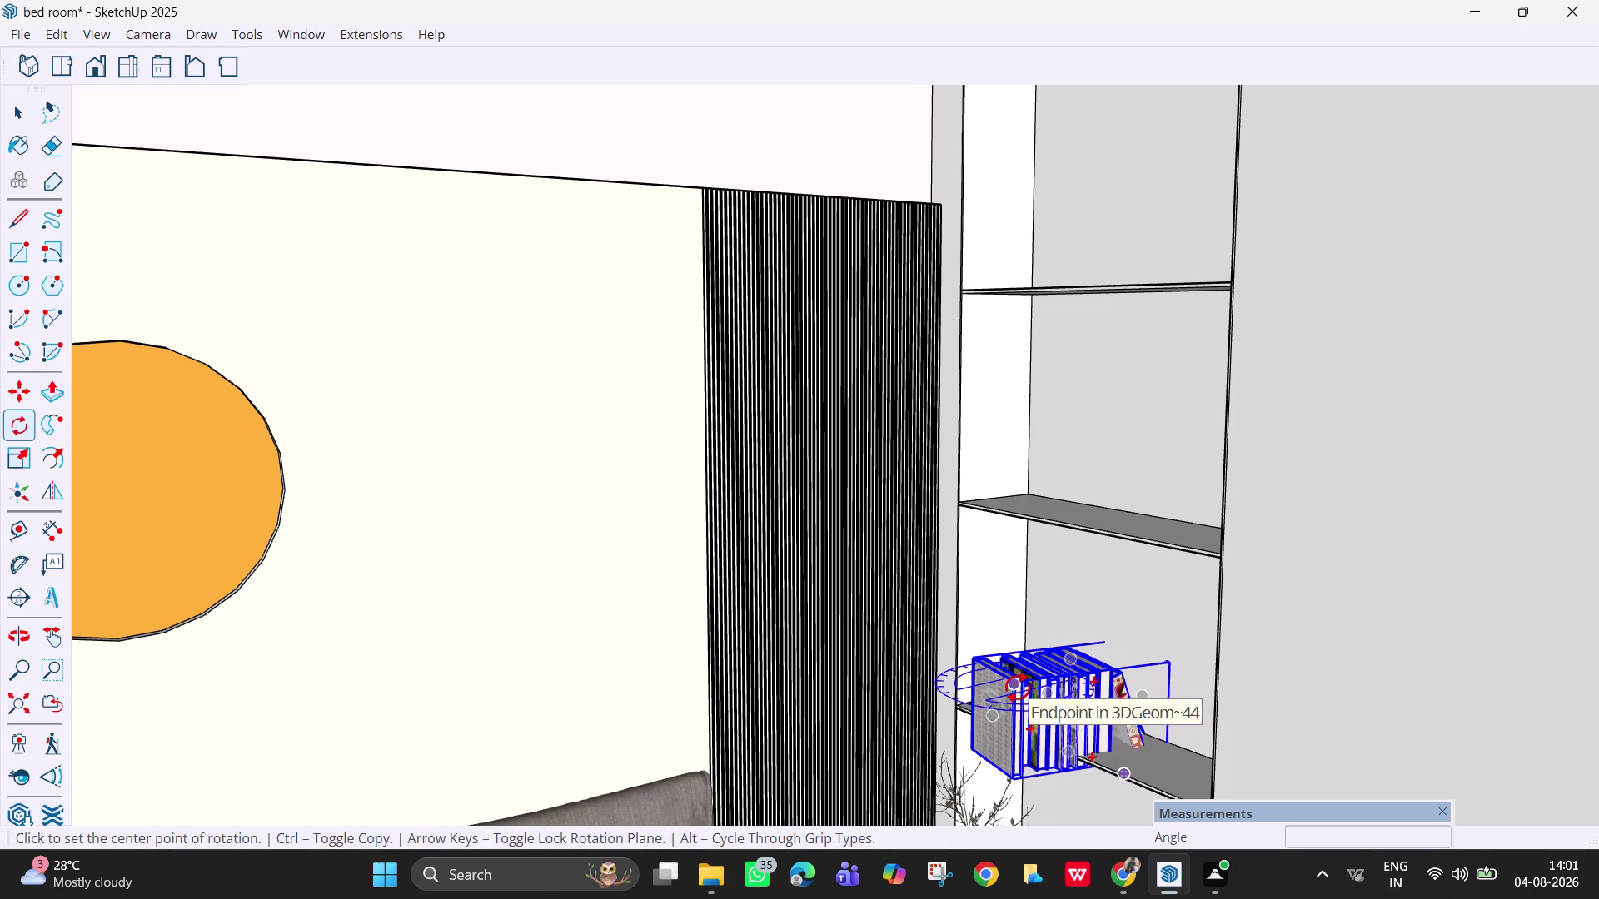
key(Up)
click(1018, 686)
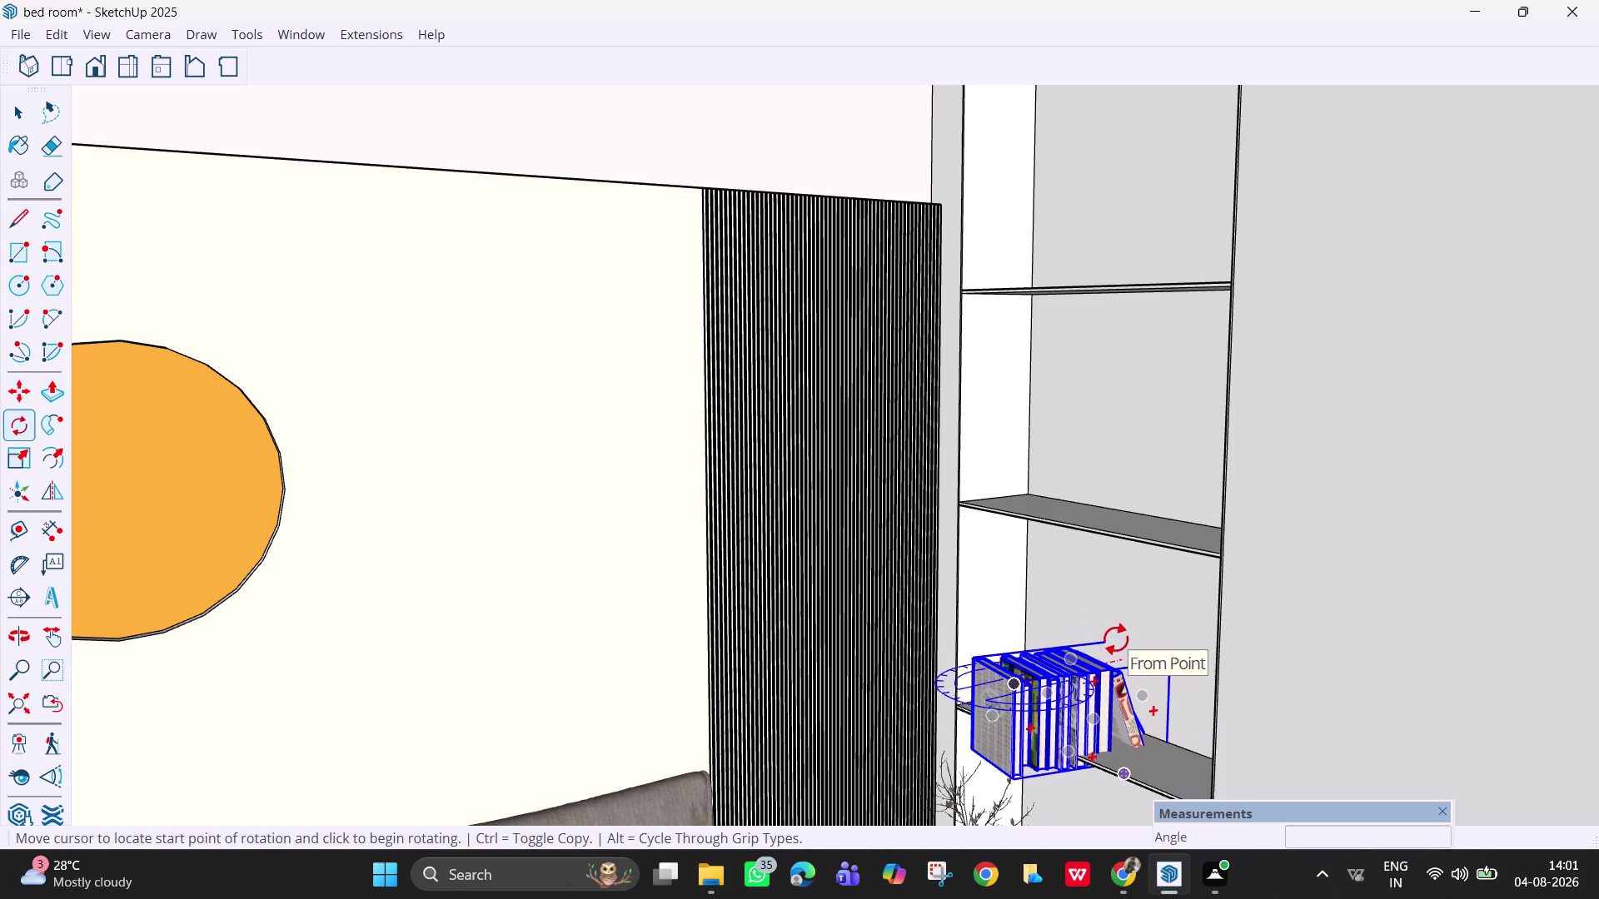
click(1108, 635)
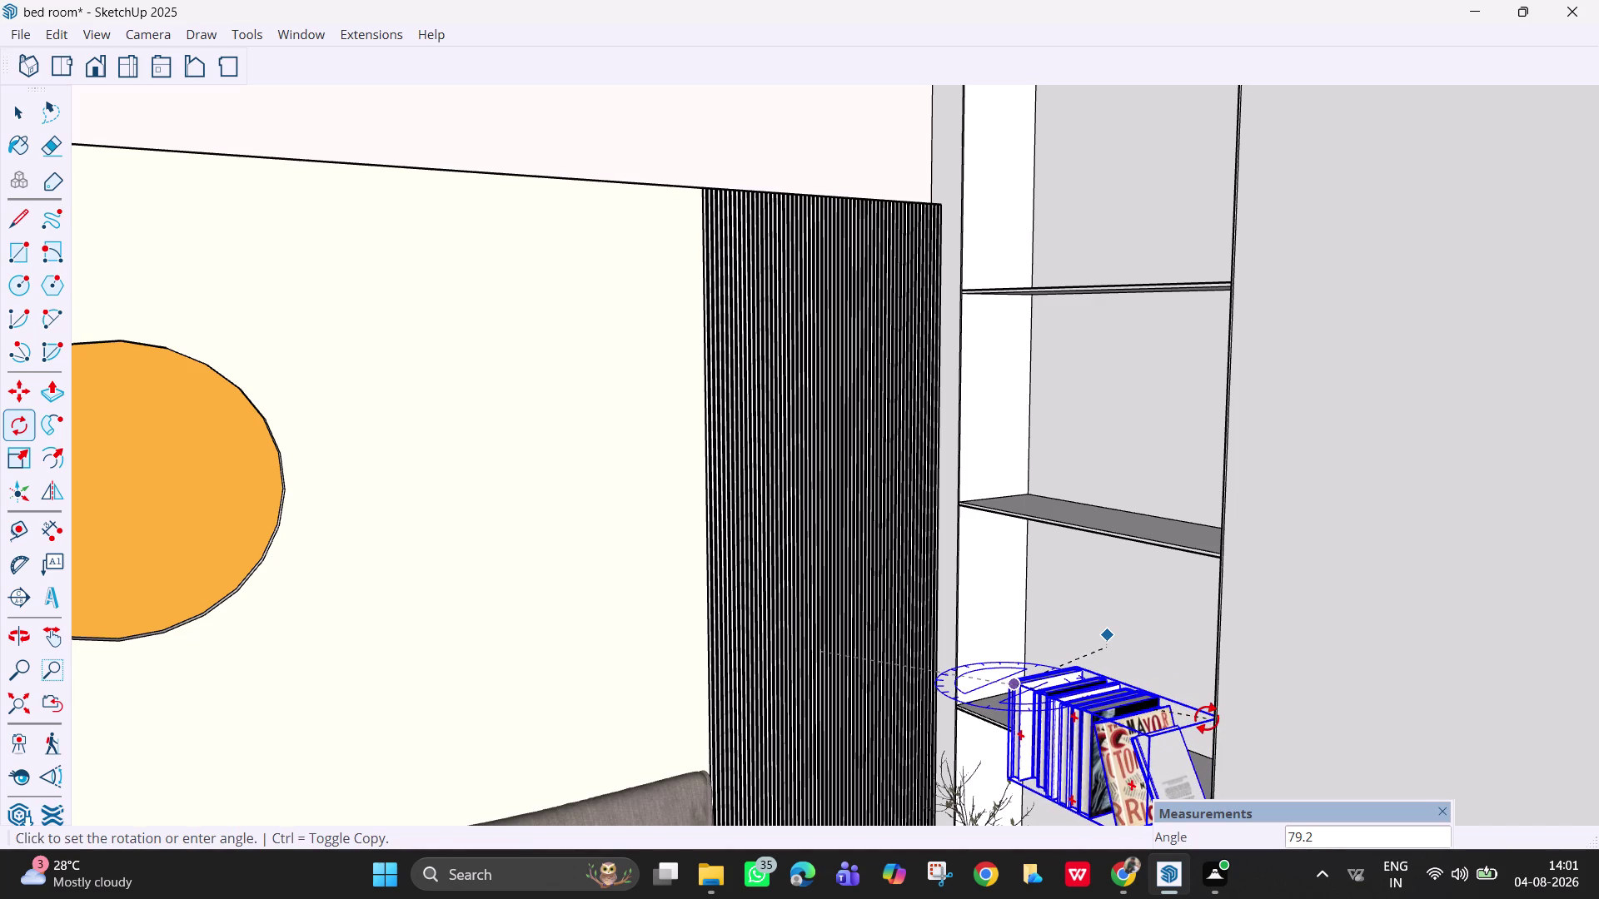
click(1207, 719)
scroll(up, 3)
Slide the book set further left along the shelf.
middle_drag(1093, 726, 1213, 751)
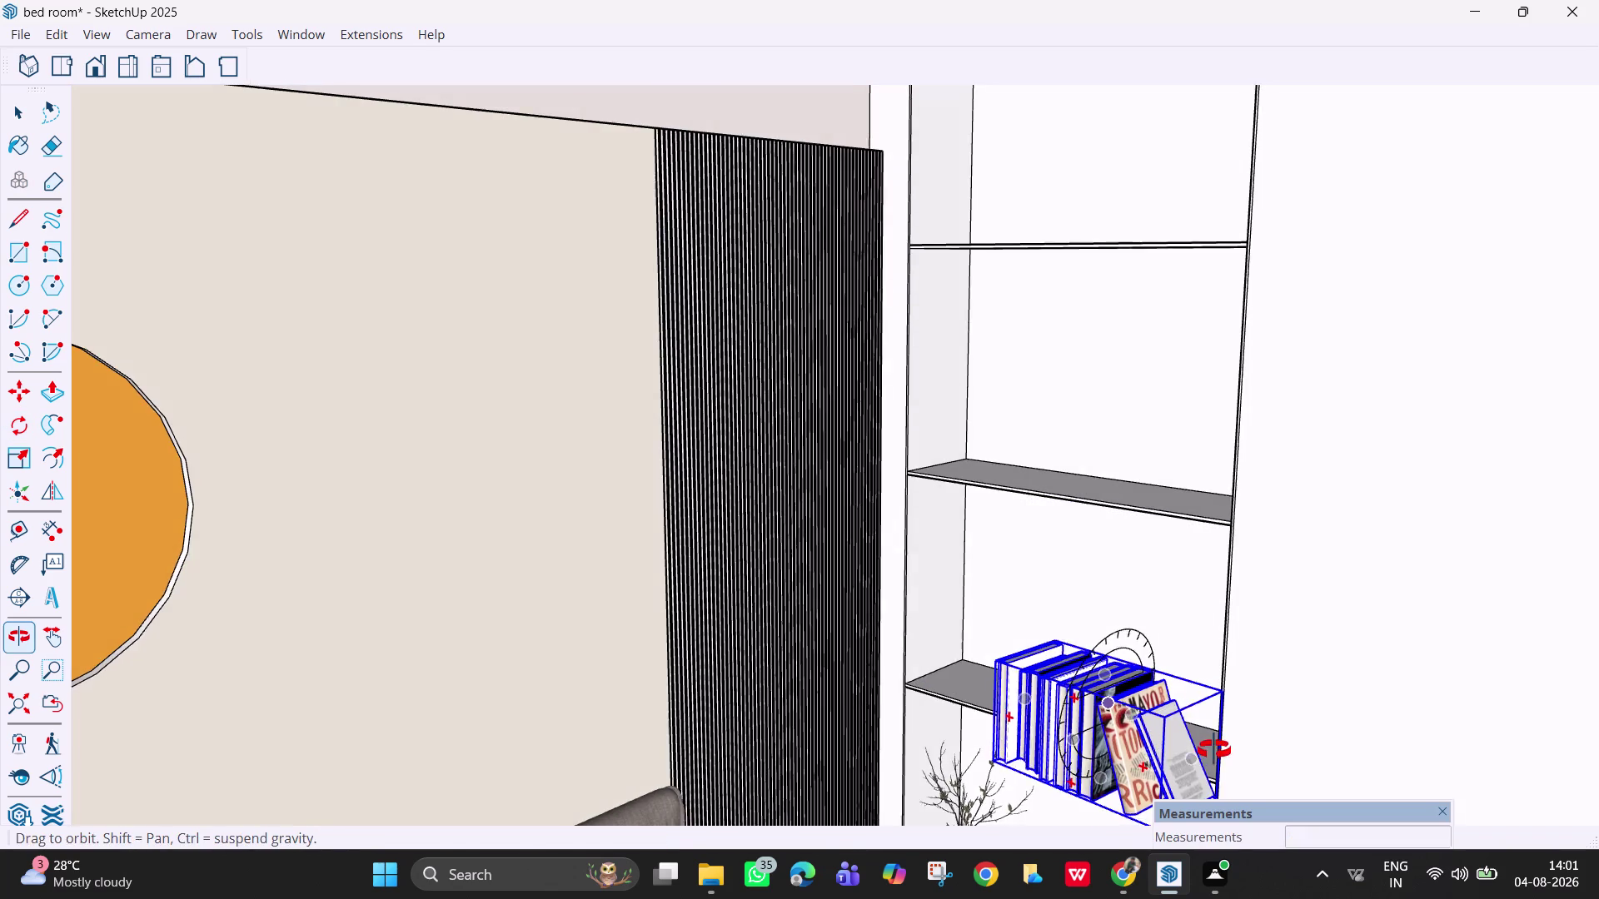
middle_drag(1213, 751, 1214, 750)
middle_drag(1119, 720, 1256, 749)
scroll(up, 3)
middle_drag(956, 638, 1016, 672)
key(Escape)
key(space)
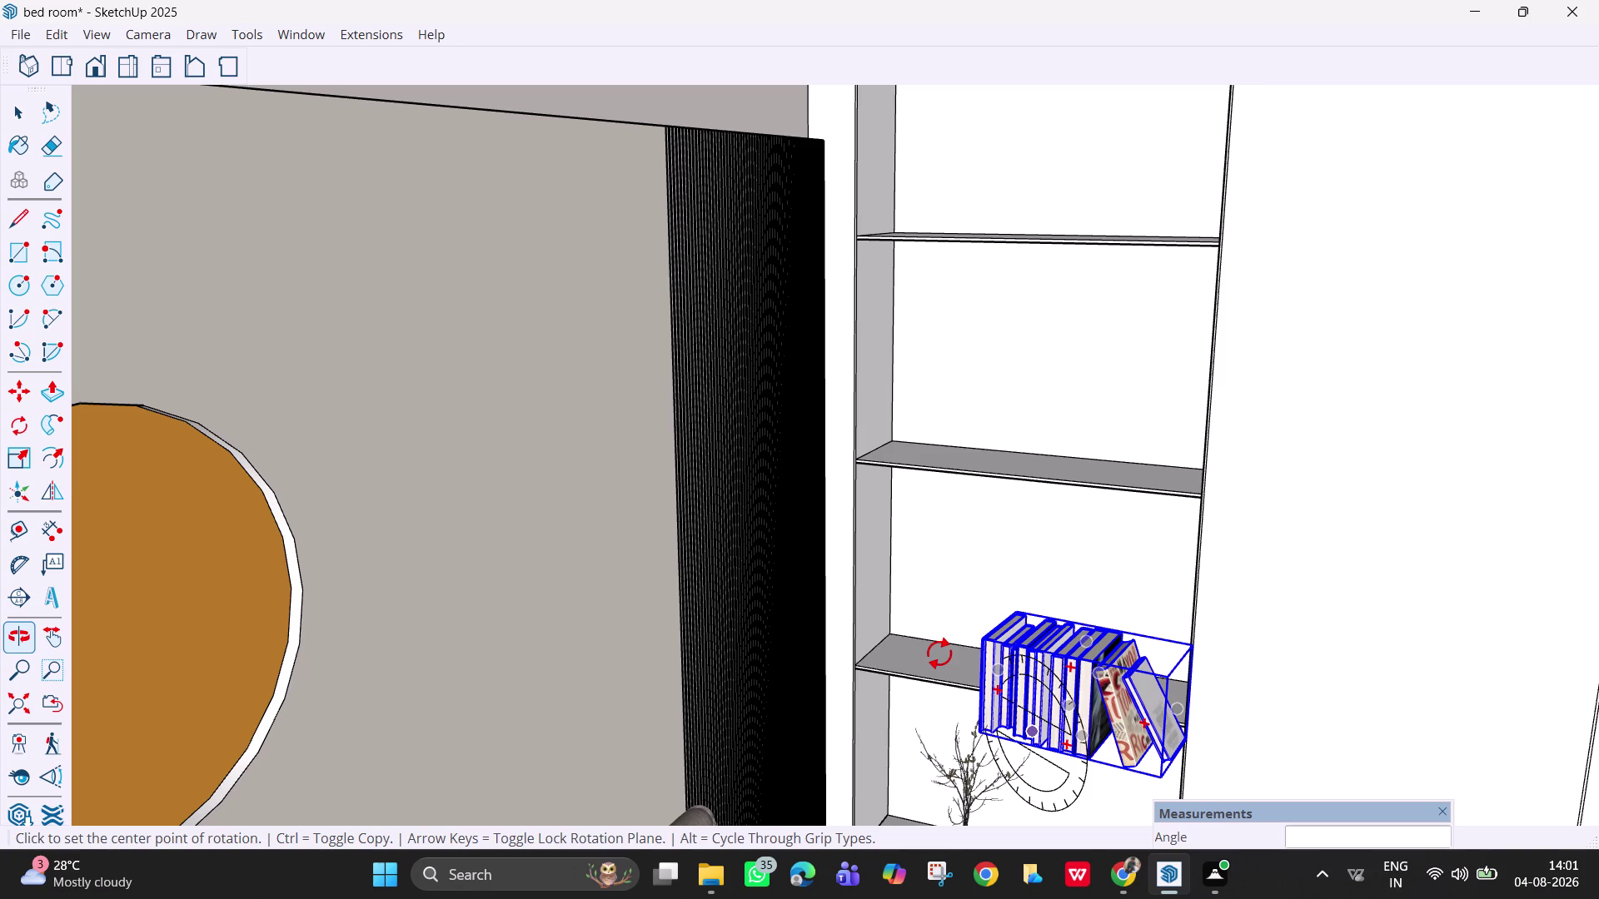
middle_click(1031, 686)
middle_drag(1050, 684, 1079, 645)
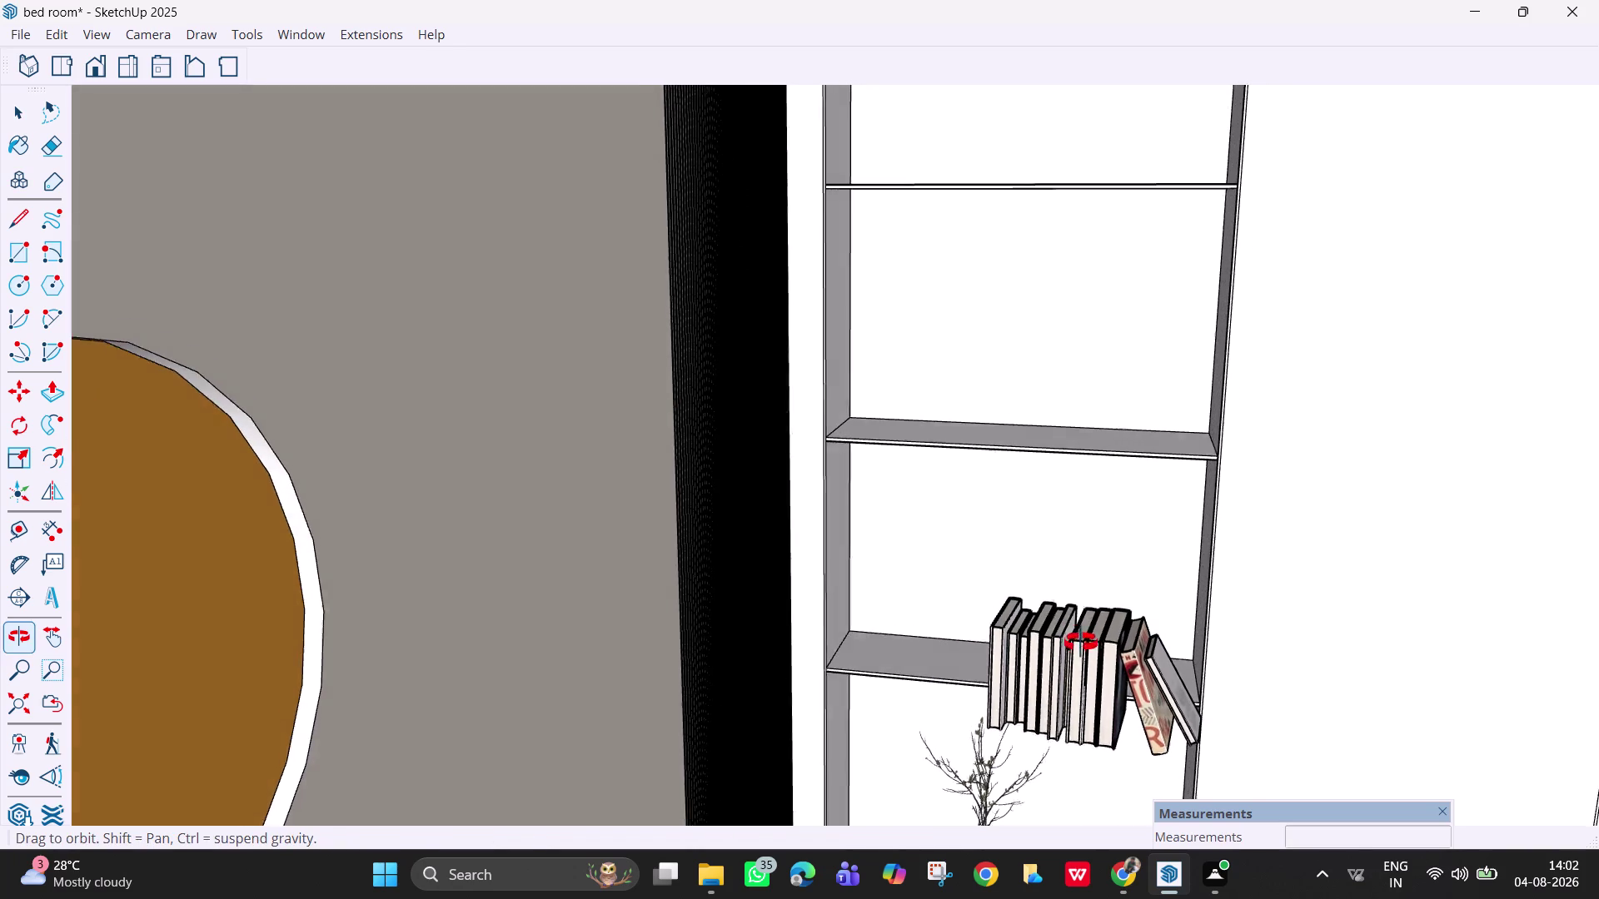
middle_drag(1079, 645, 1071, 627)
click(1055, 710)
key(m)
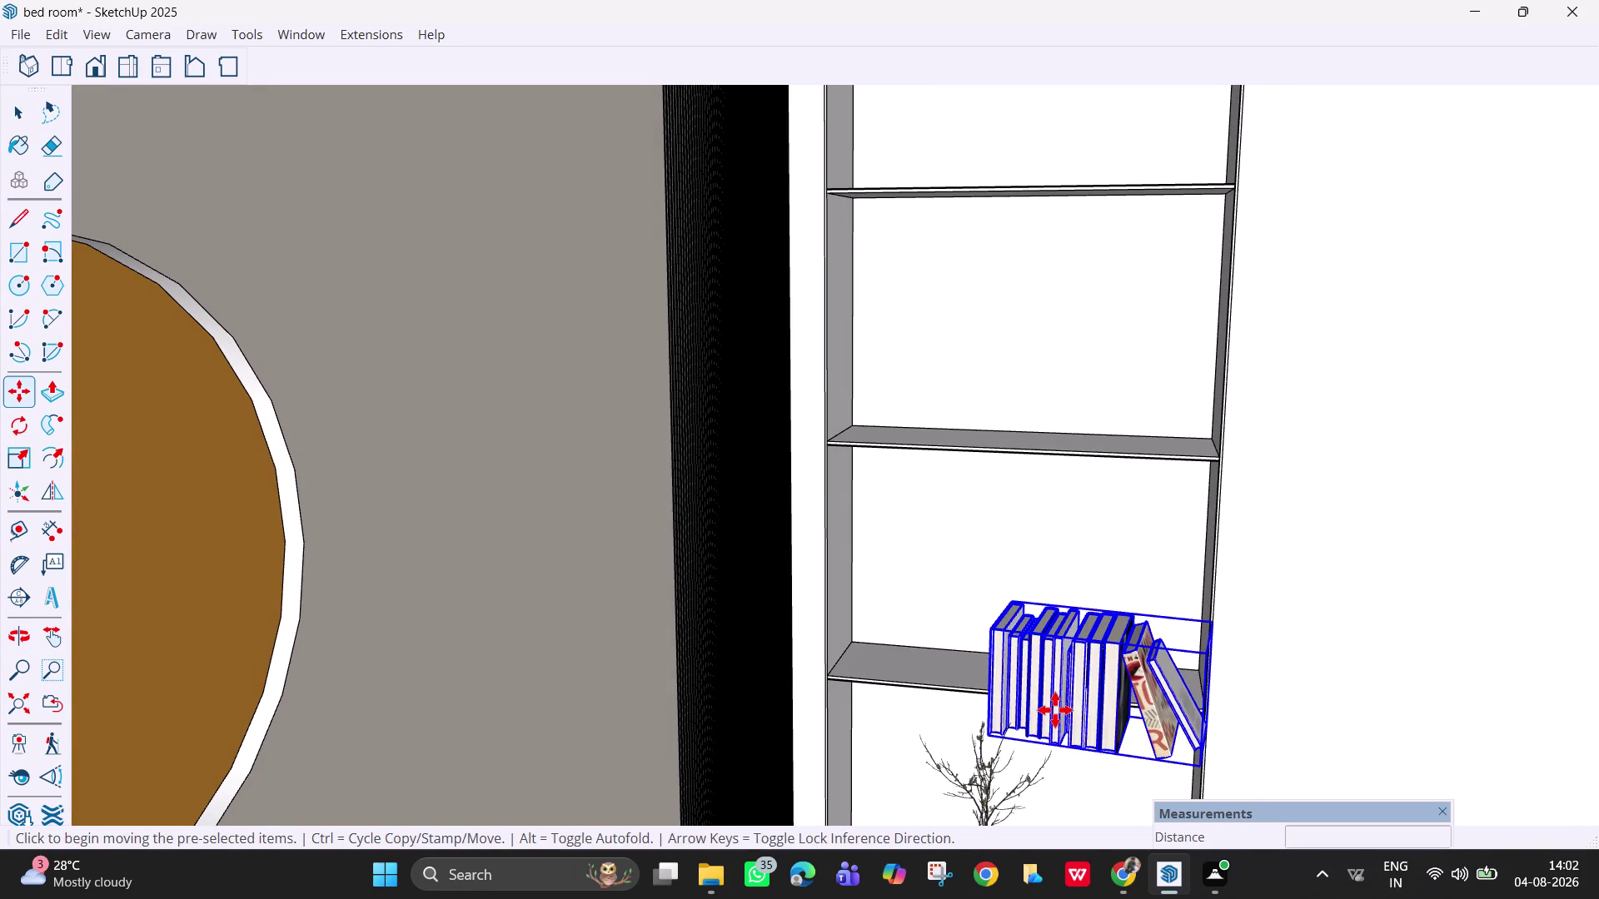
click(1021, 711)
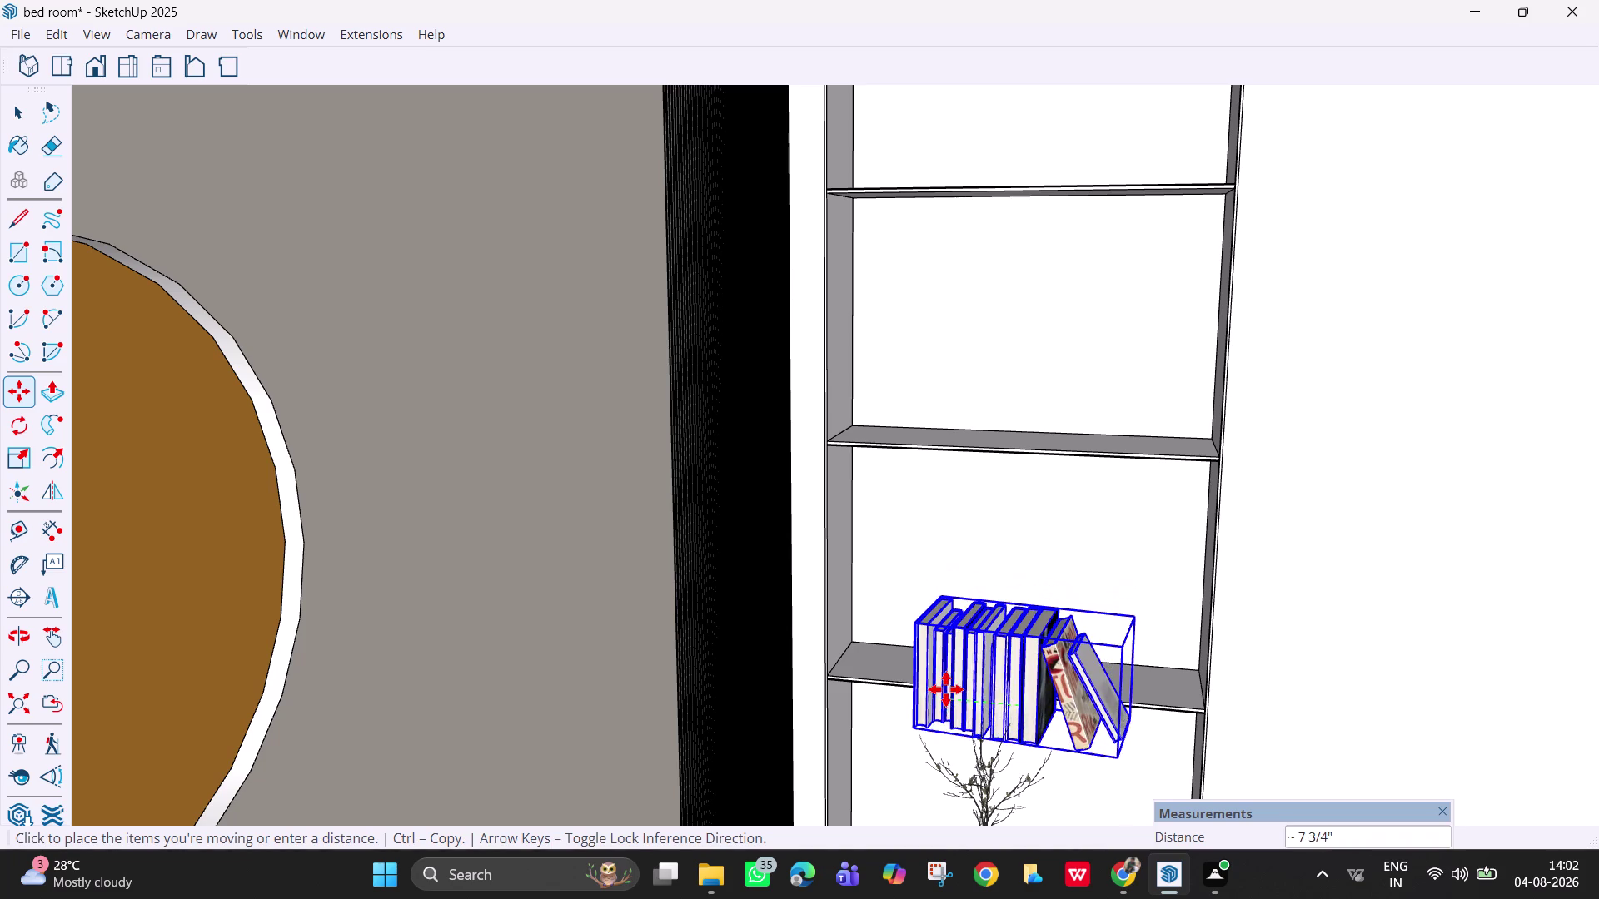
click(945, 682)
Tilt the row of books around its corner to correct its angle.
scroll(up, 3)
middle_drag(926, 696, 940, 701)
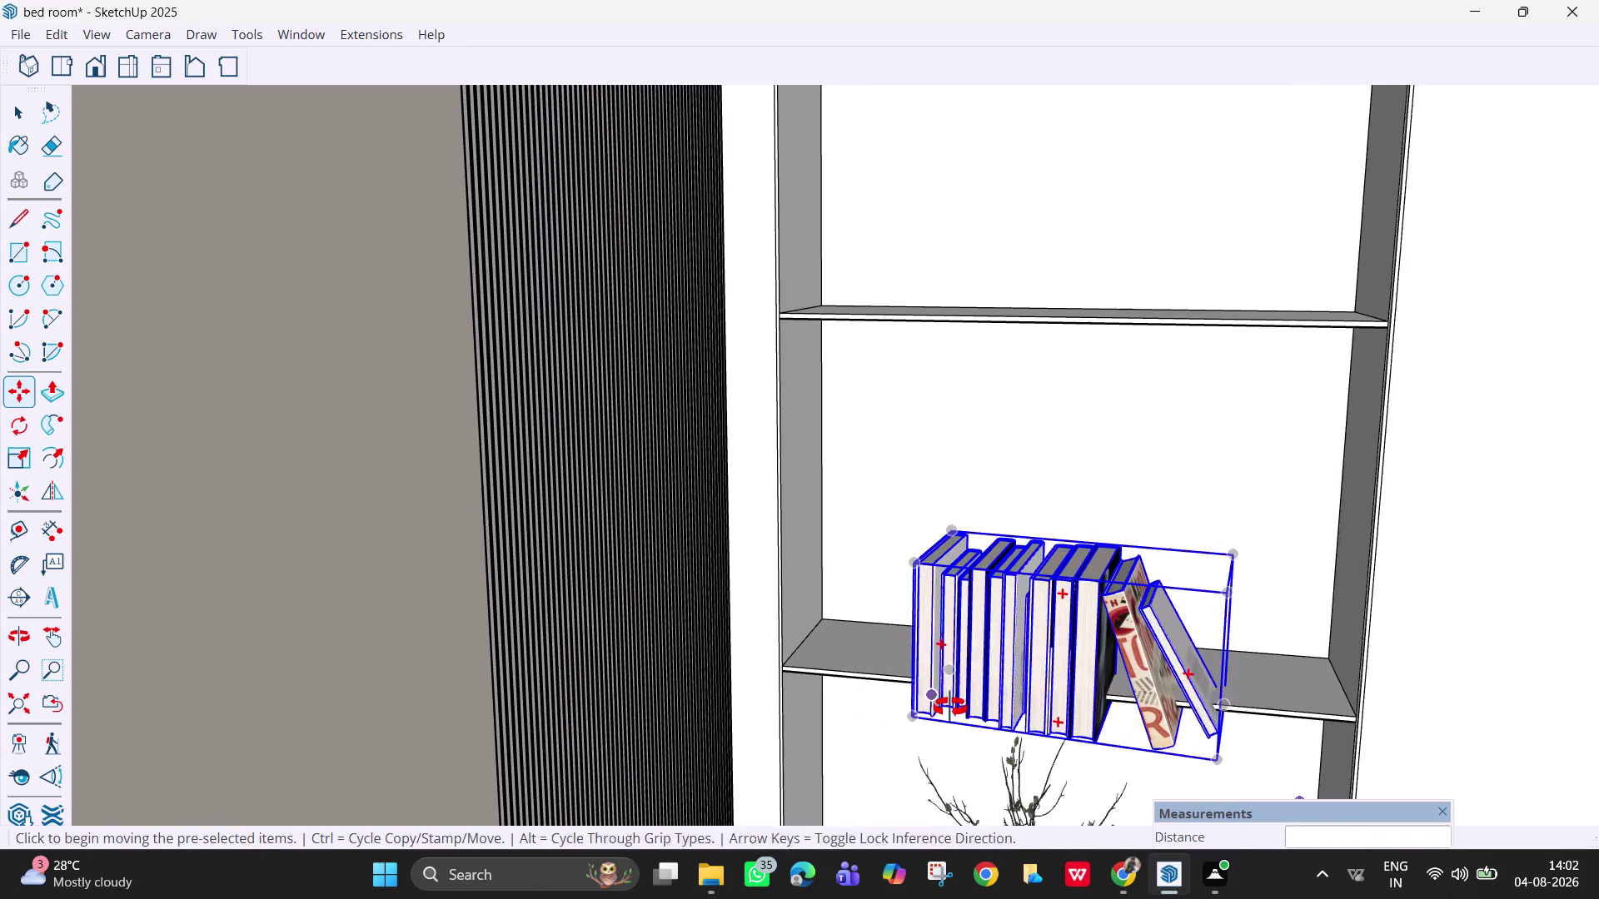
middle_drag(940, 701, 1059, 698)
middle_drag(947, 696, 1027, 694)
middle_drag(991, 678, 933, 674)
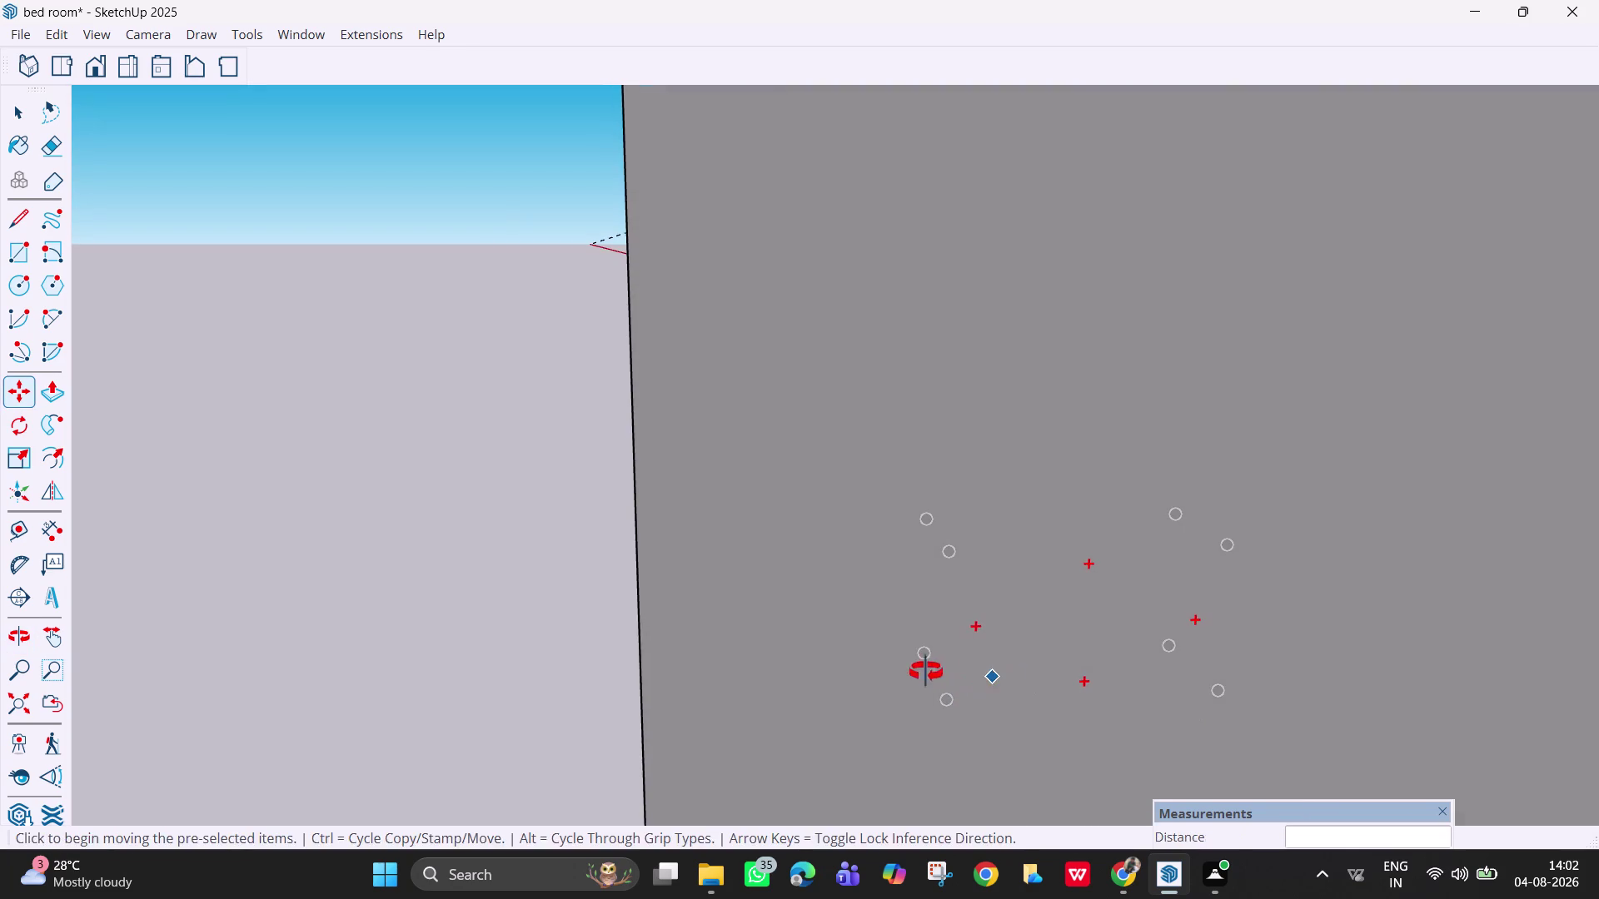
middle_drag(932, 674, 838, 653)
scroll(down, 3)
key(g)
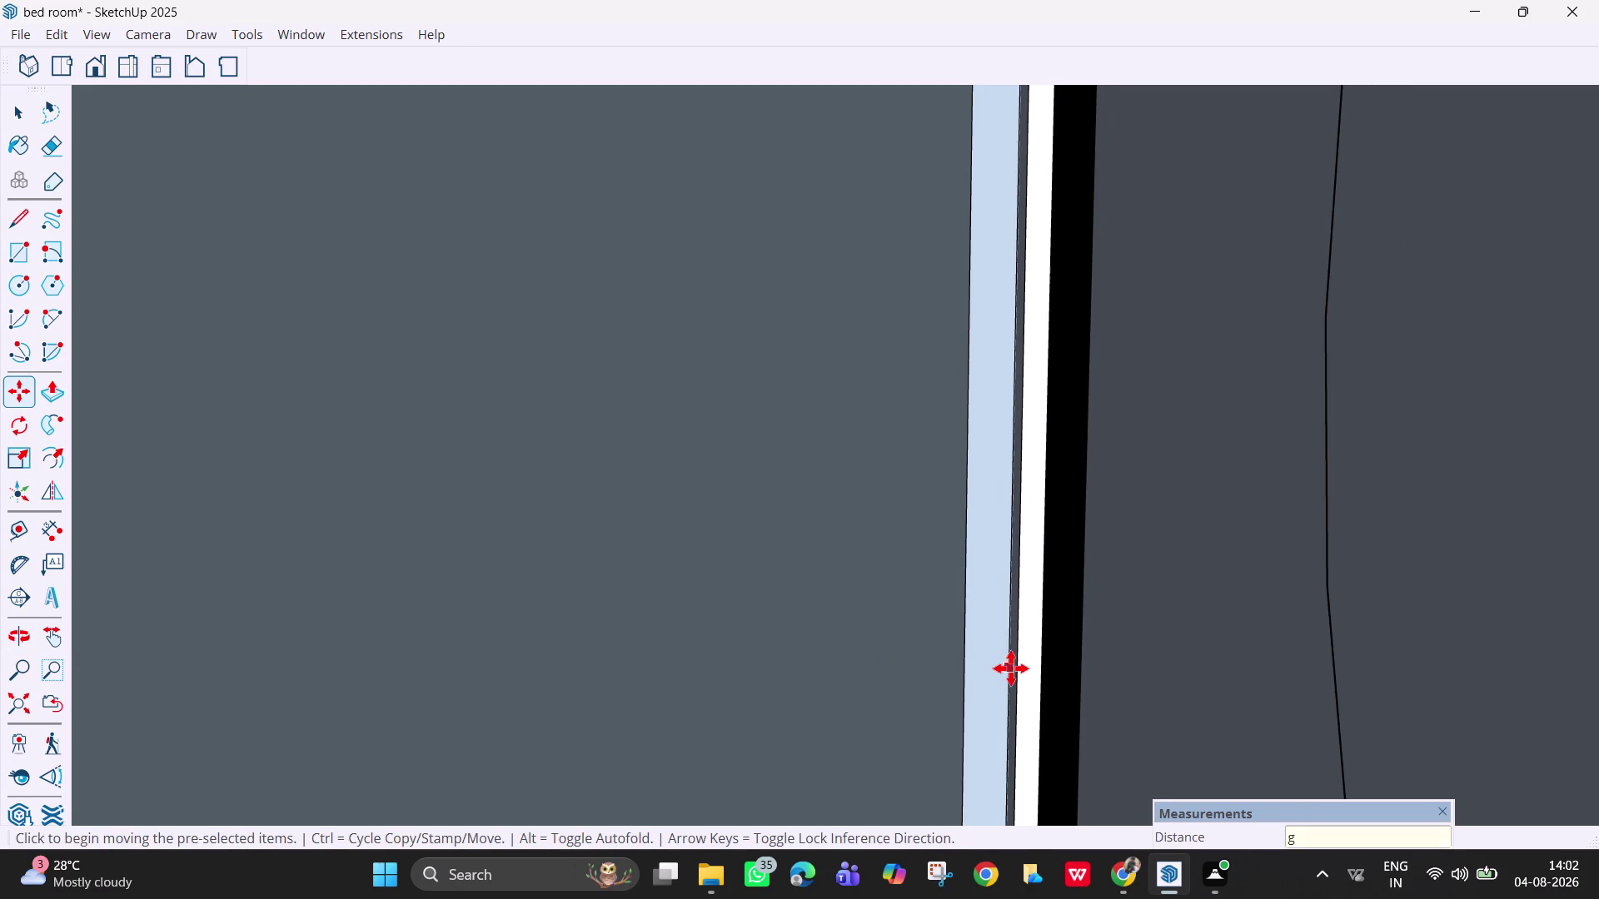
key(h)
drag(1036, 660, 586, 622)
scroll(up, 3)
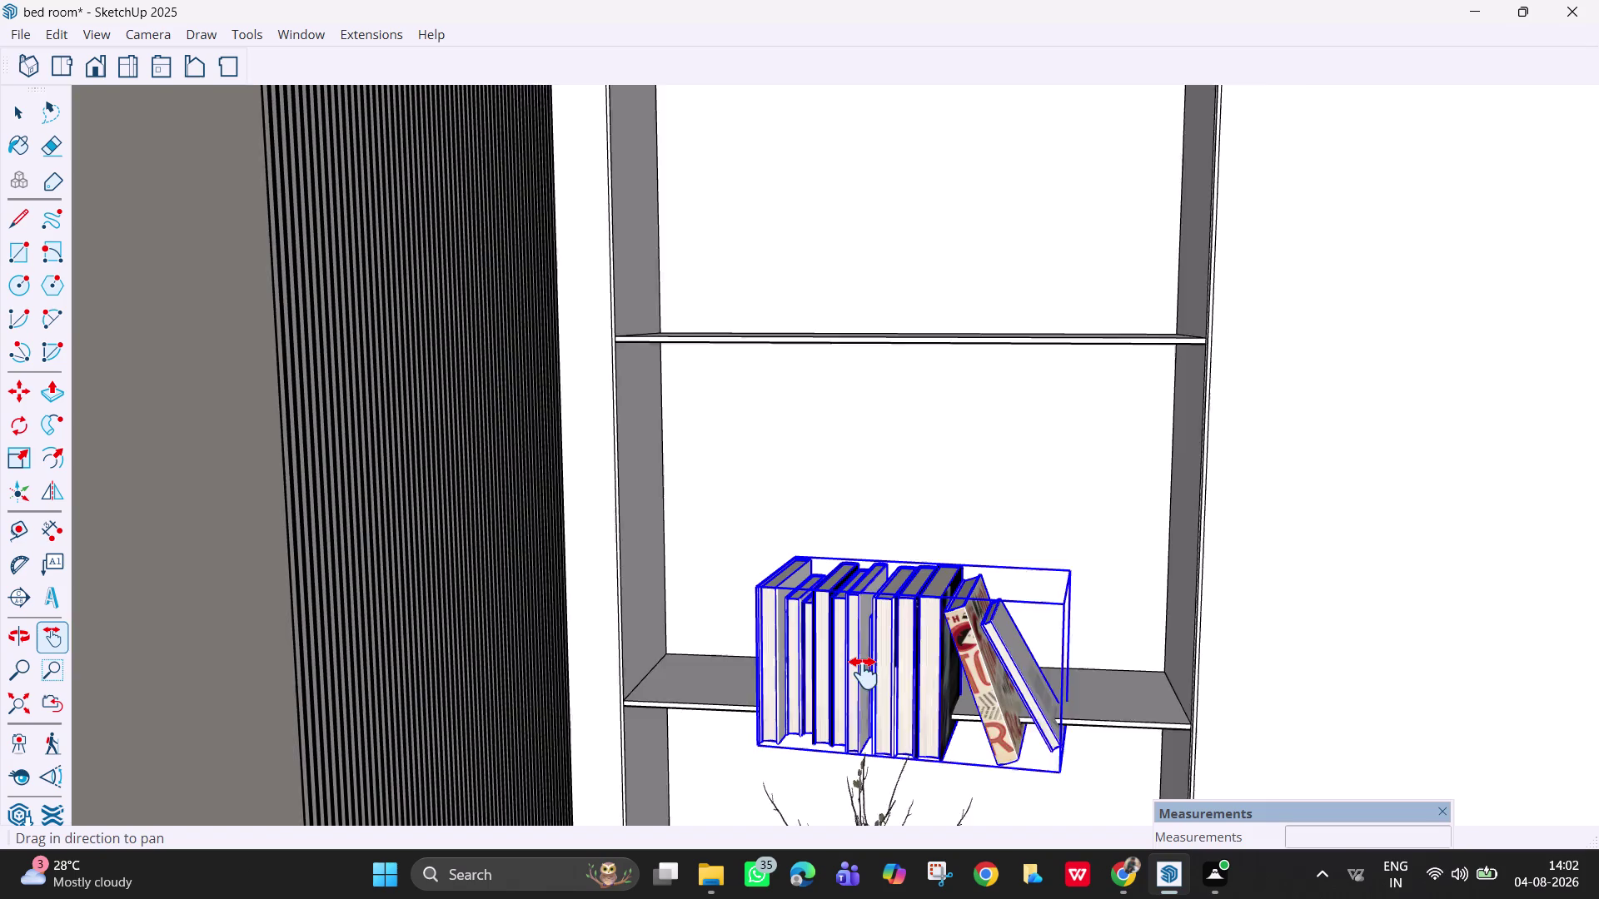
scroll(up, 3)
scroll(down, 3)
middle_drag(939, 682, 935, 799)
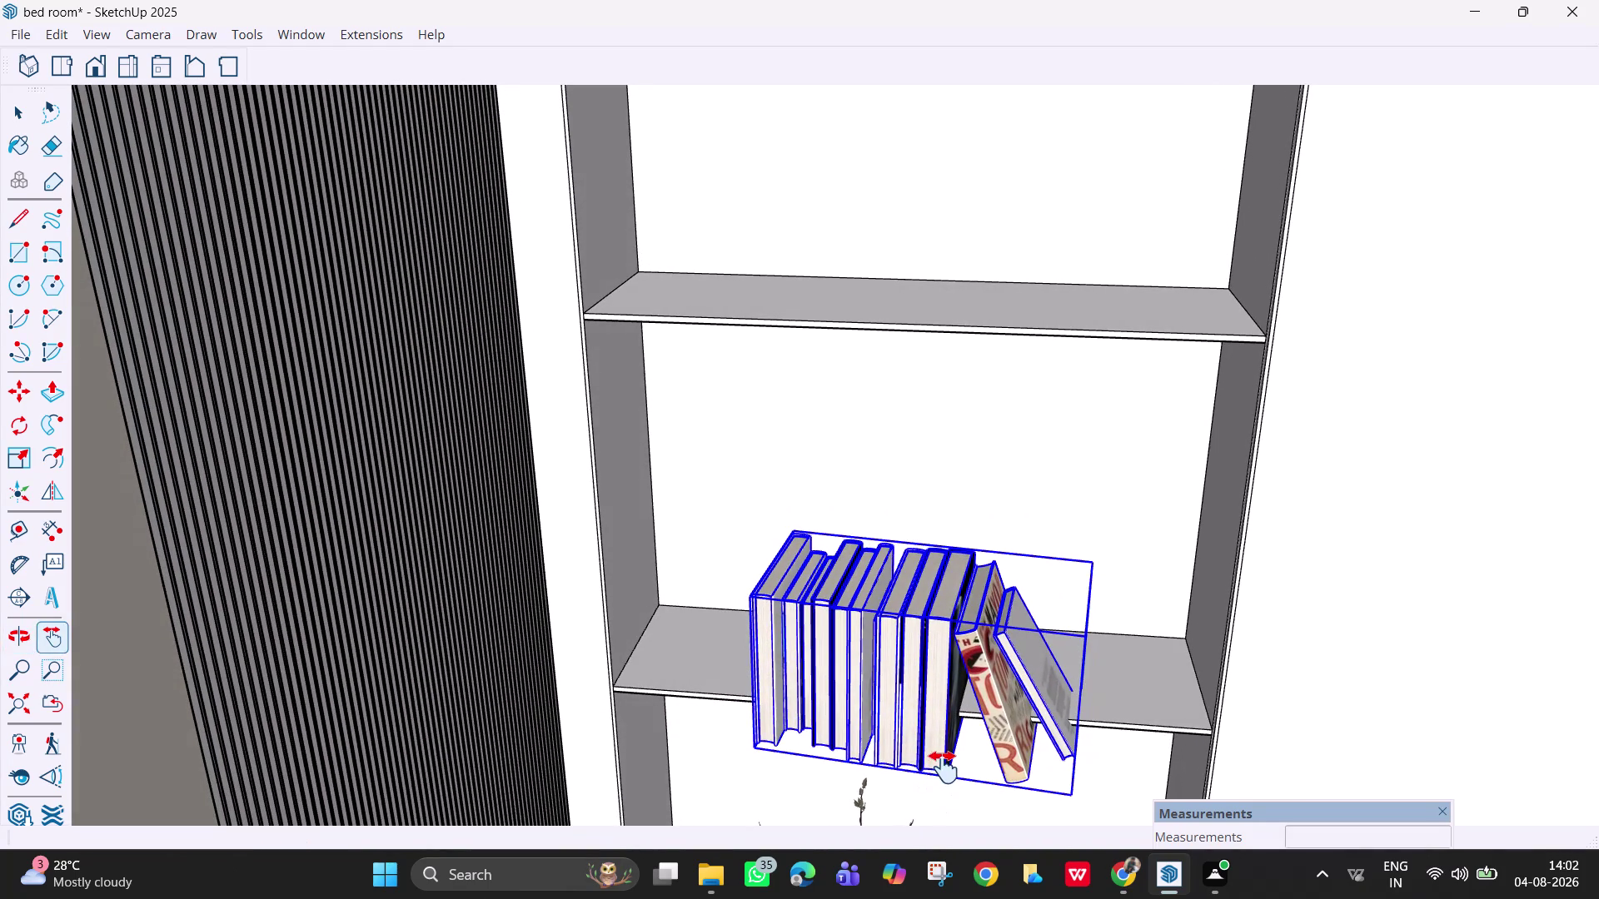
key(q)
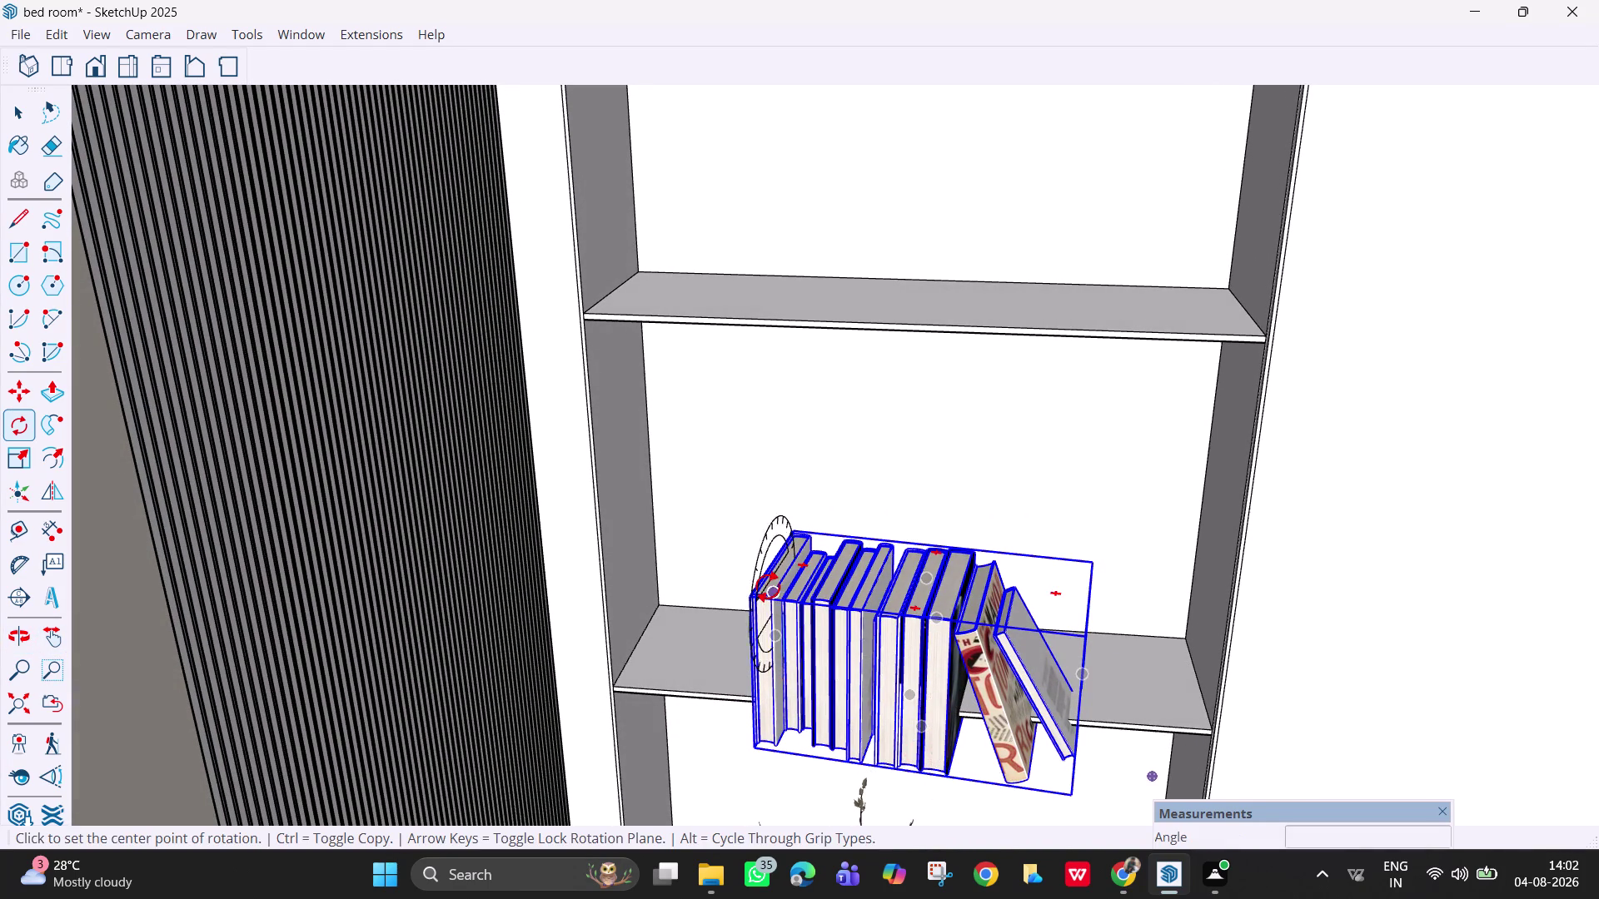
key(Up)
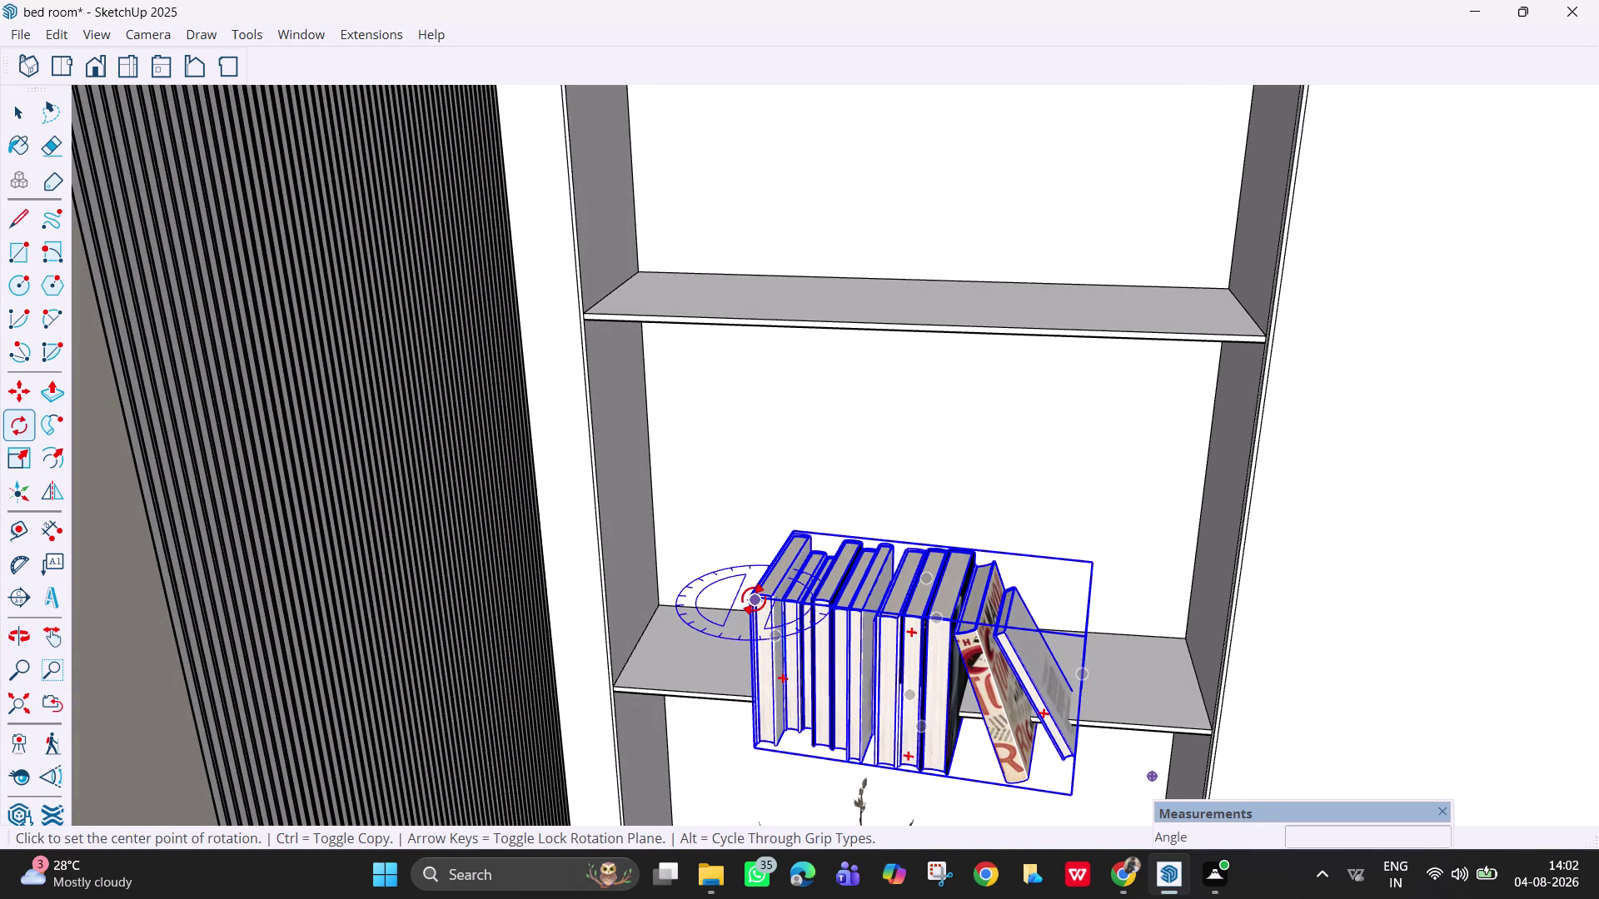
click(753, 595)
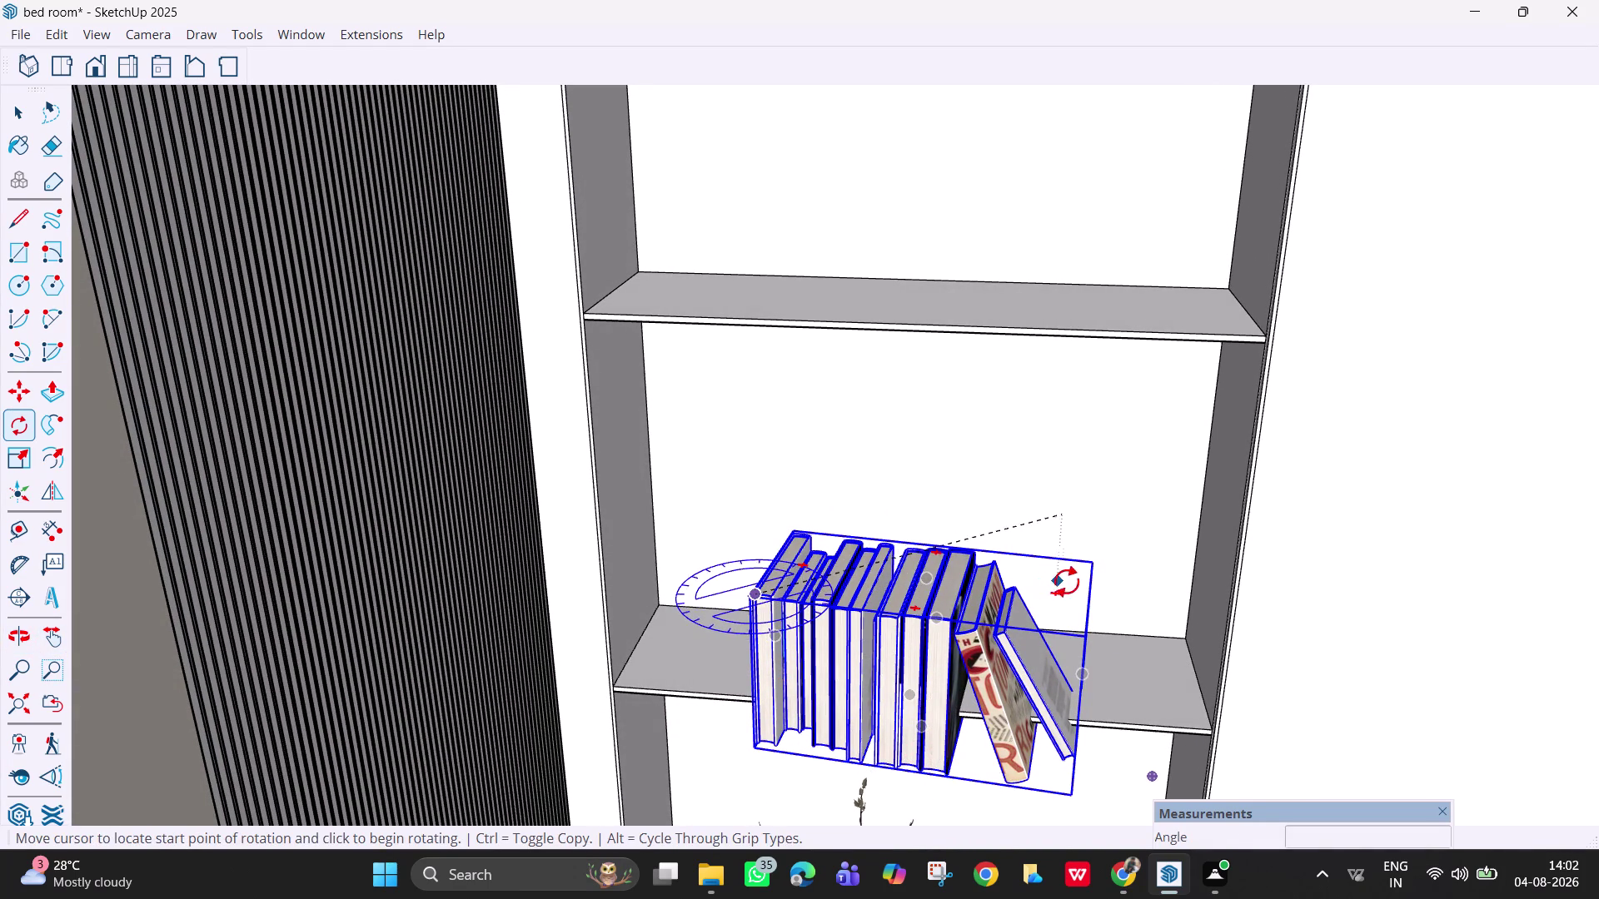
click(1087, 638)
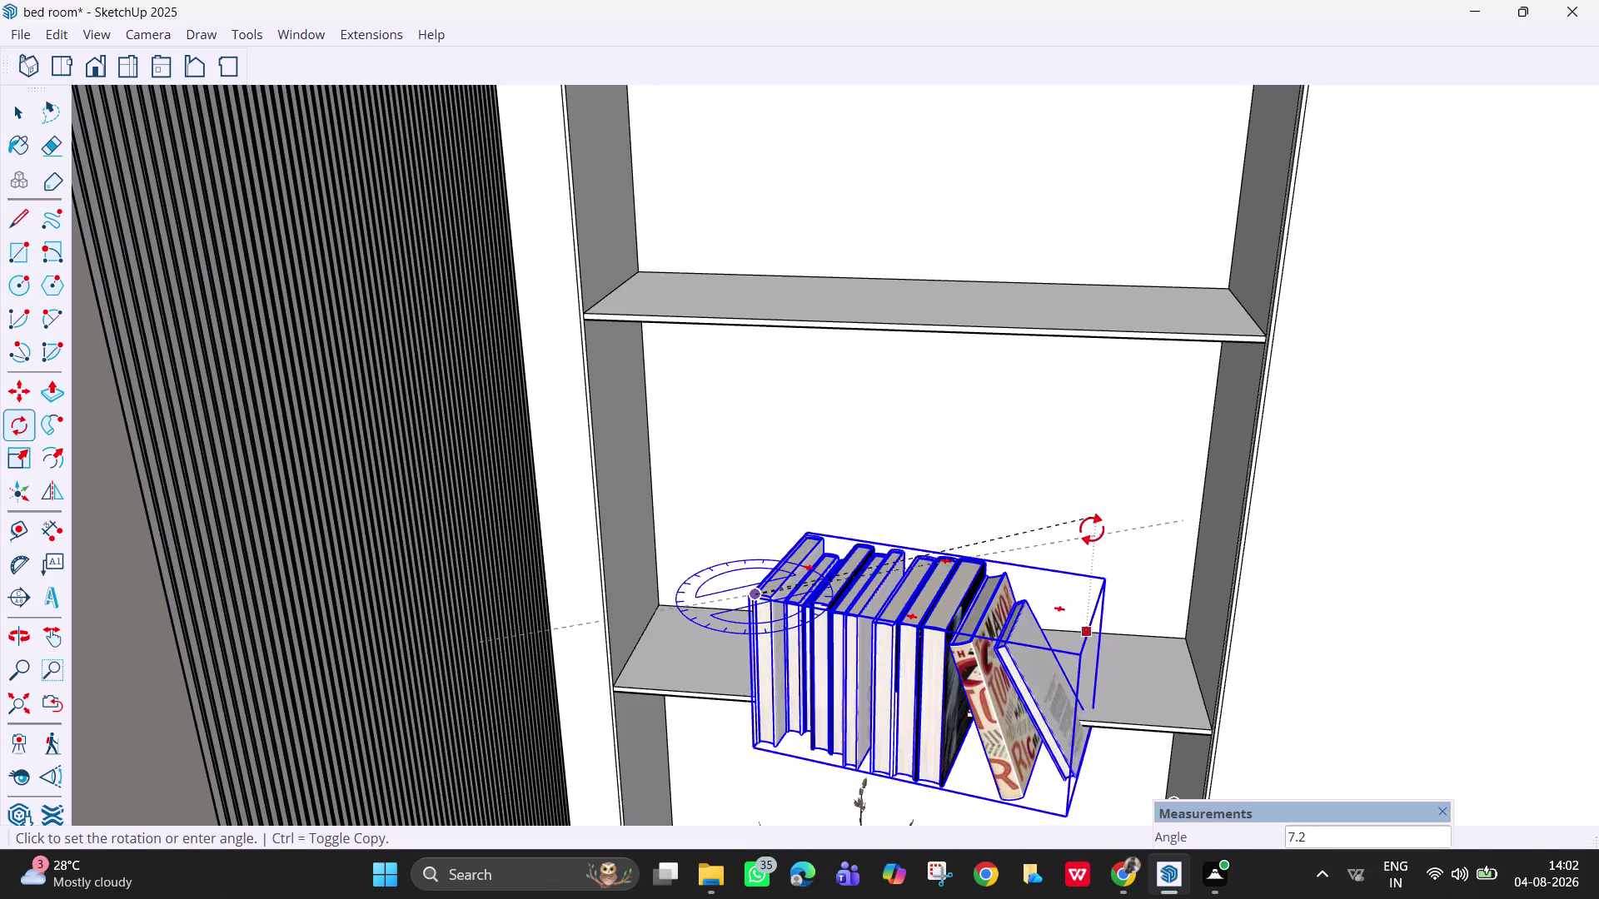
click(1104, 483)
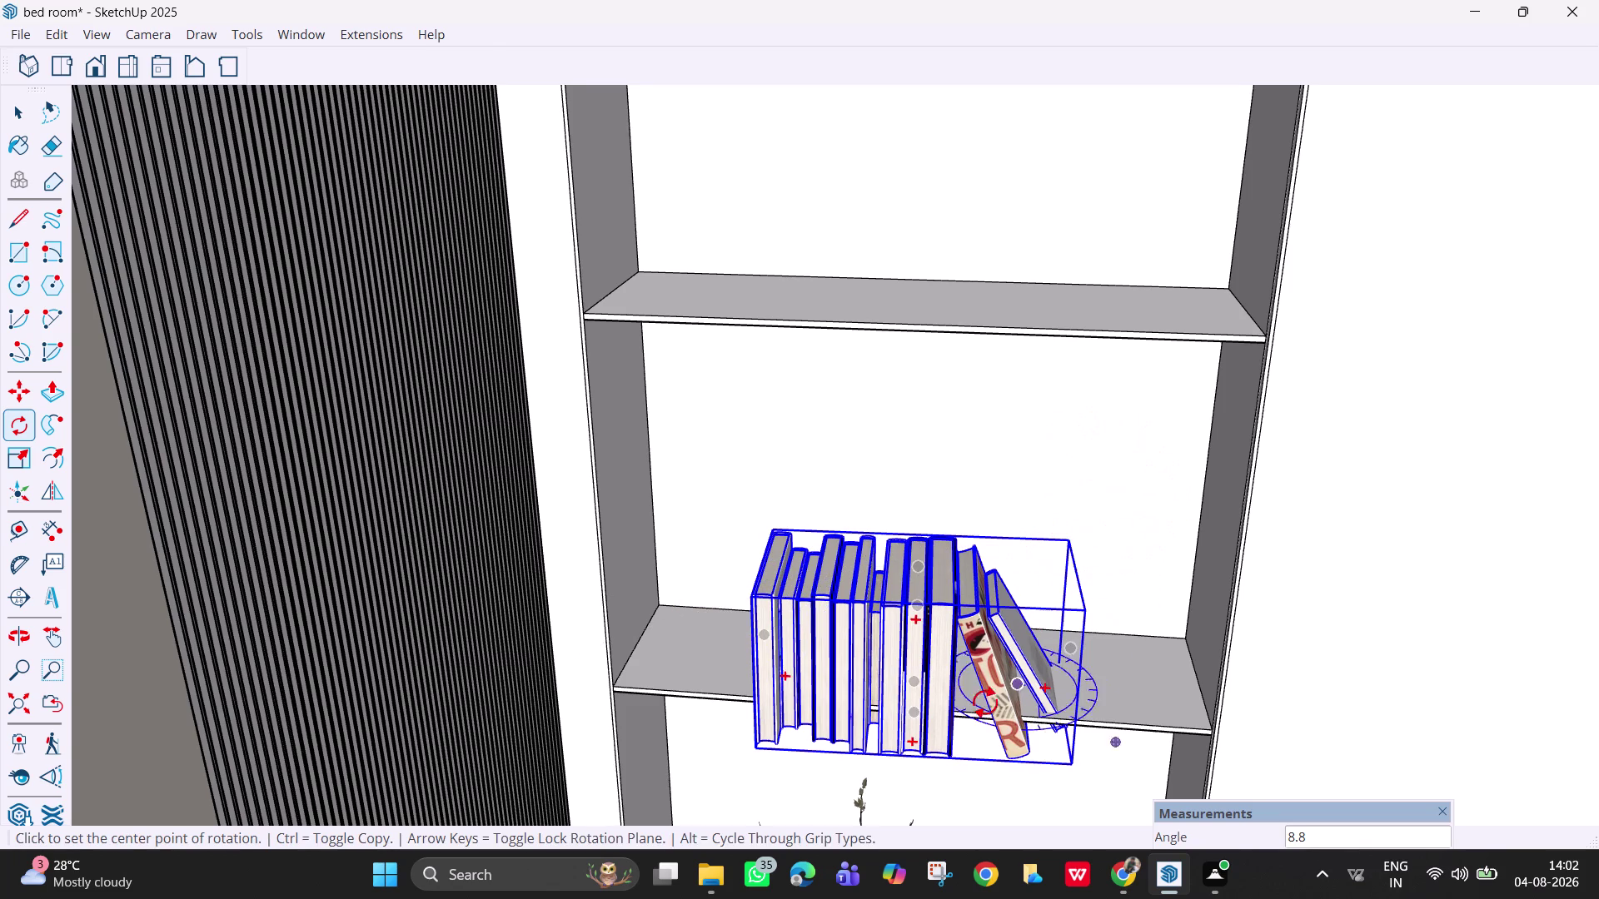
Move the books down by their bottom corner onto the shelf.
scroll(up, 3)
middle_drag(963, 692, 836, 578)
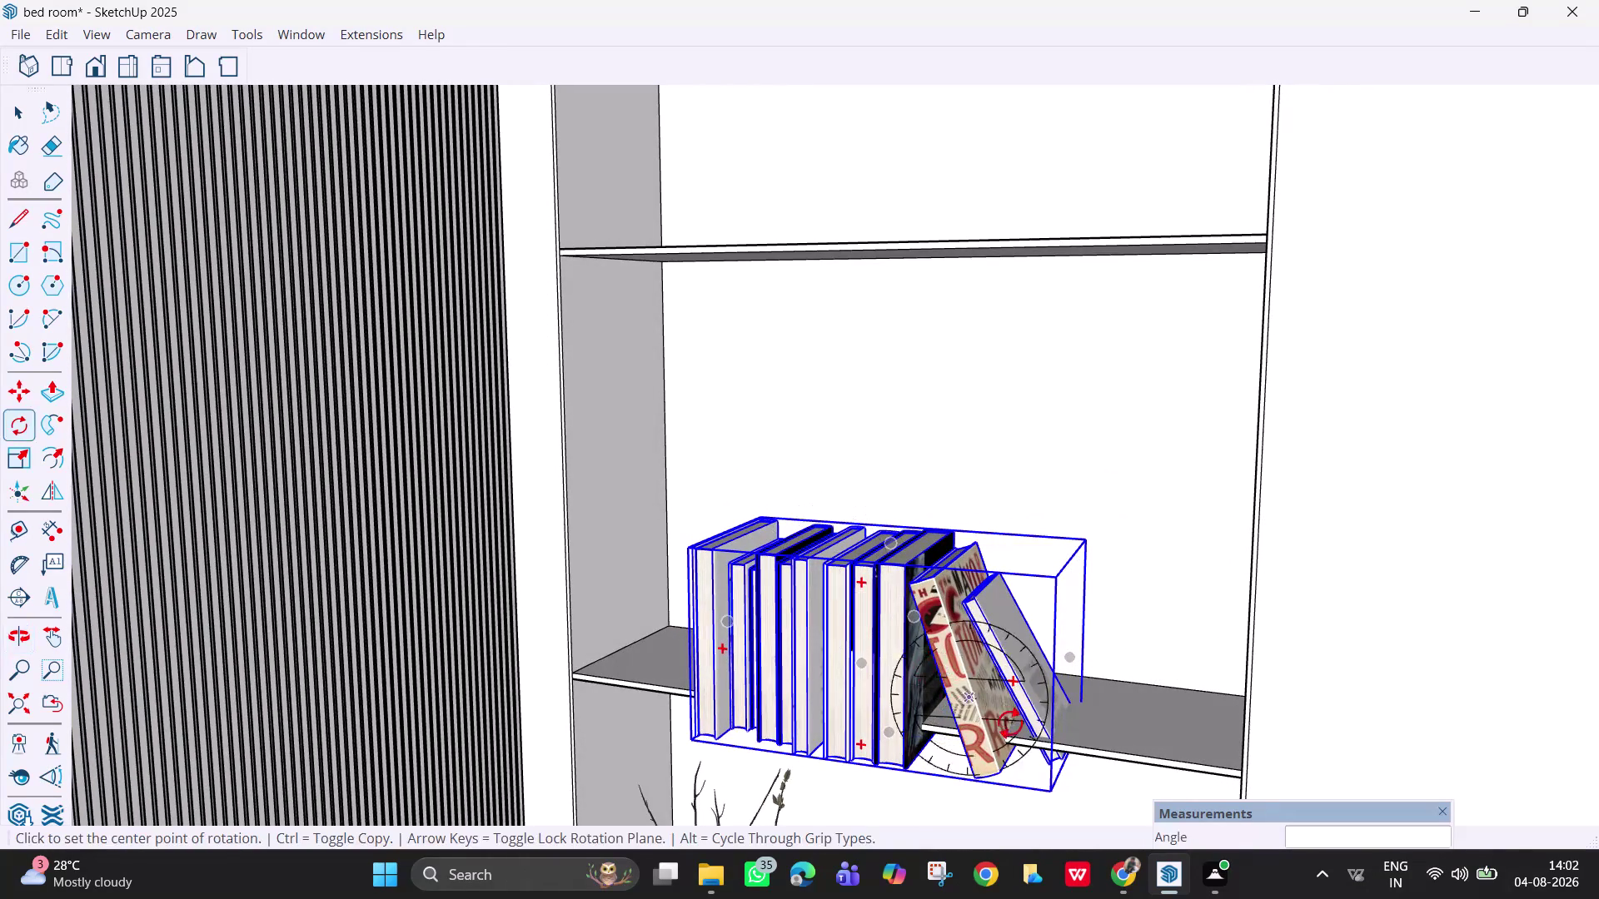
key(space)
key(m)
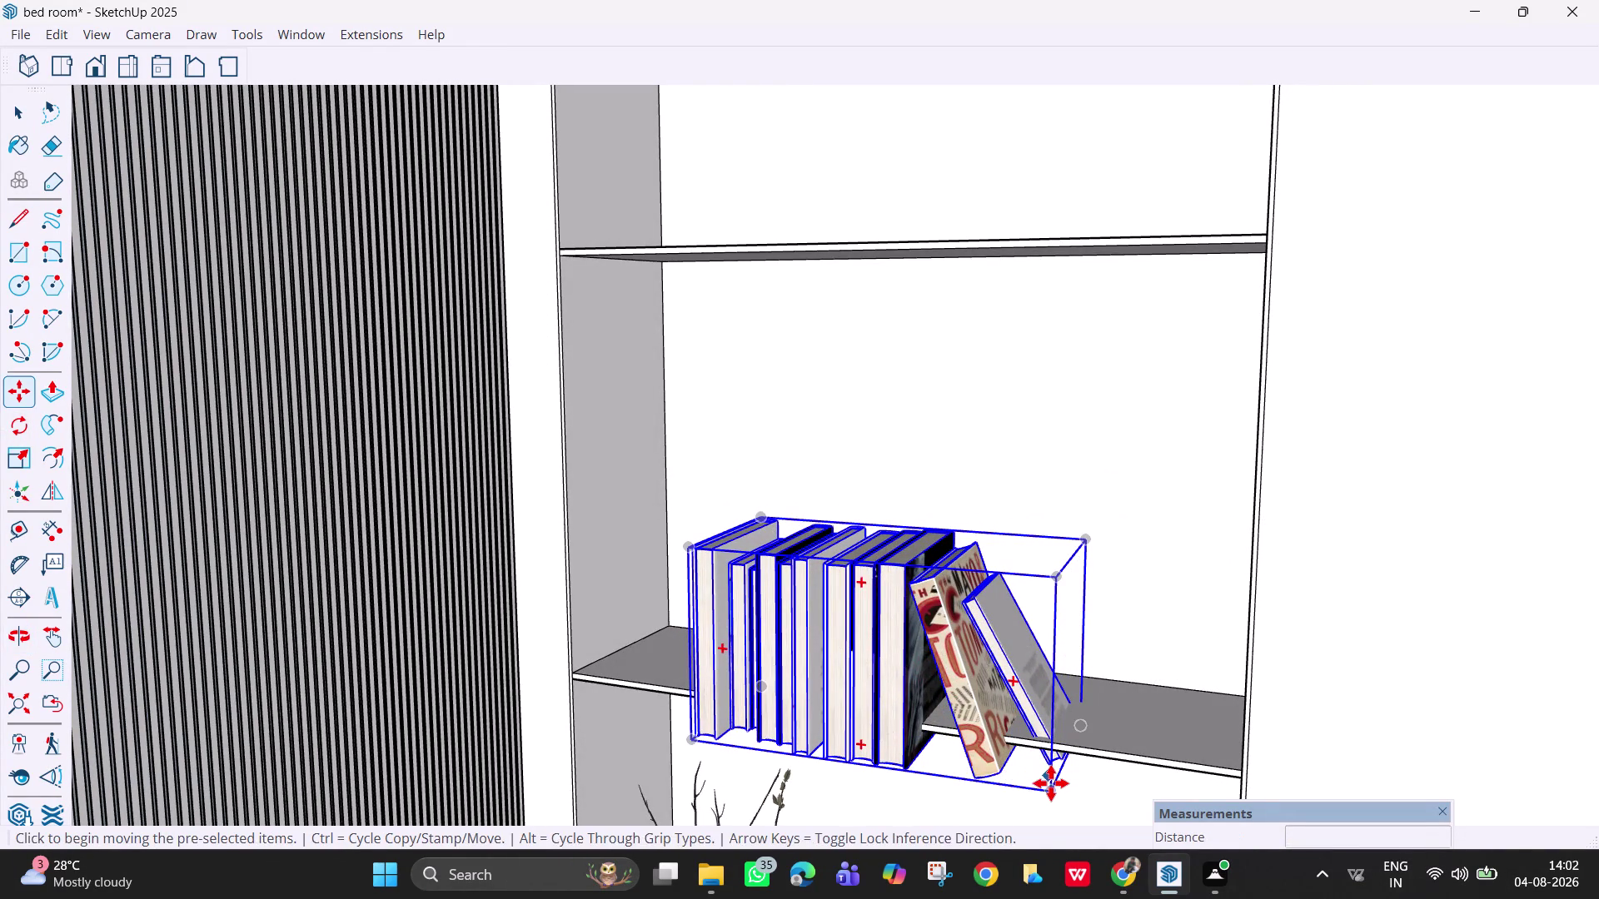
click(1051, 787)
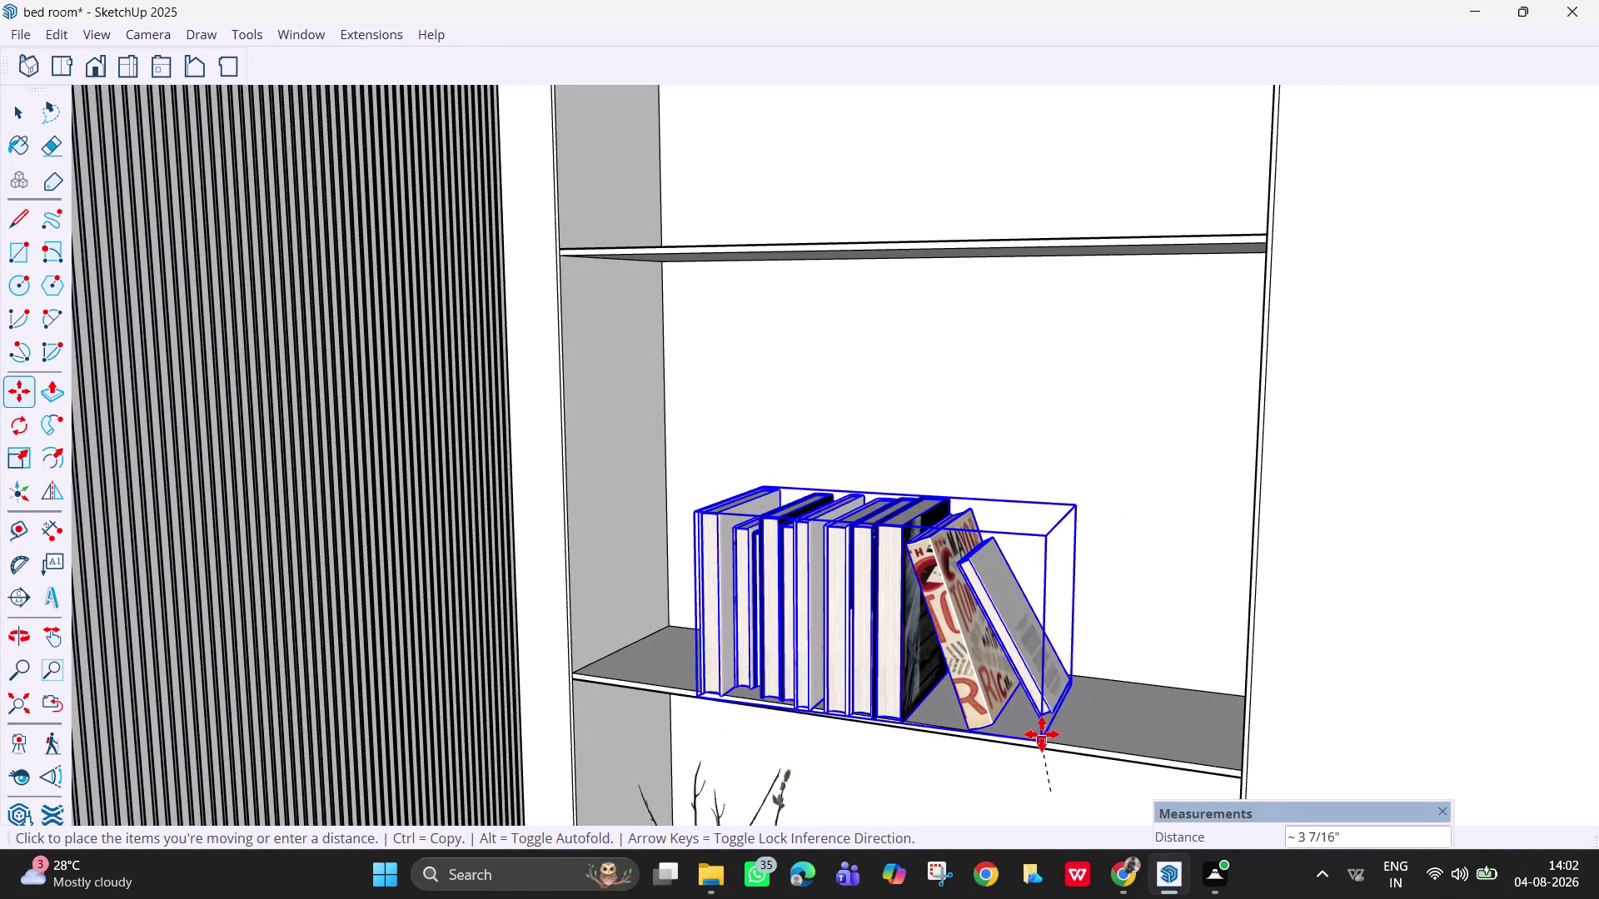
click(1042, 732)
scroll(down, 3)
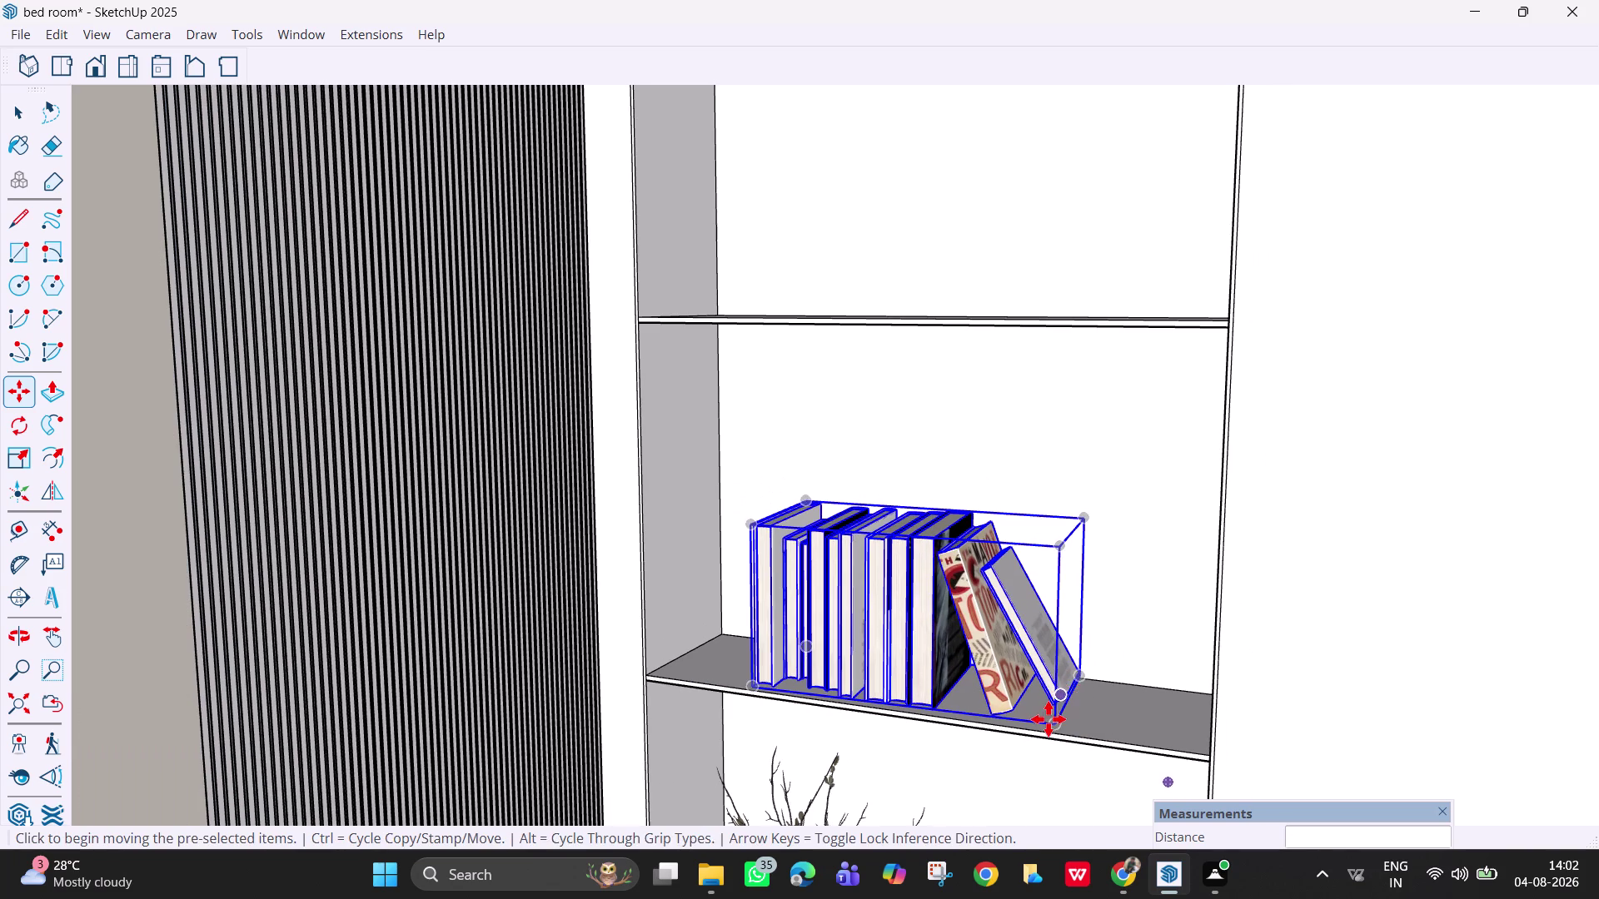
Orbit to look straight at the shelf front and reselect the book row.
key(Escape)
middle_drag(1043, 697, 1155, 785)
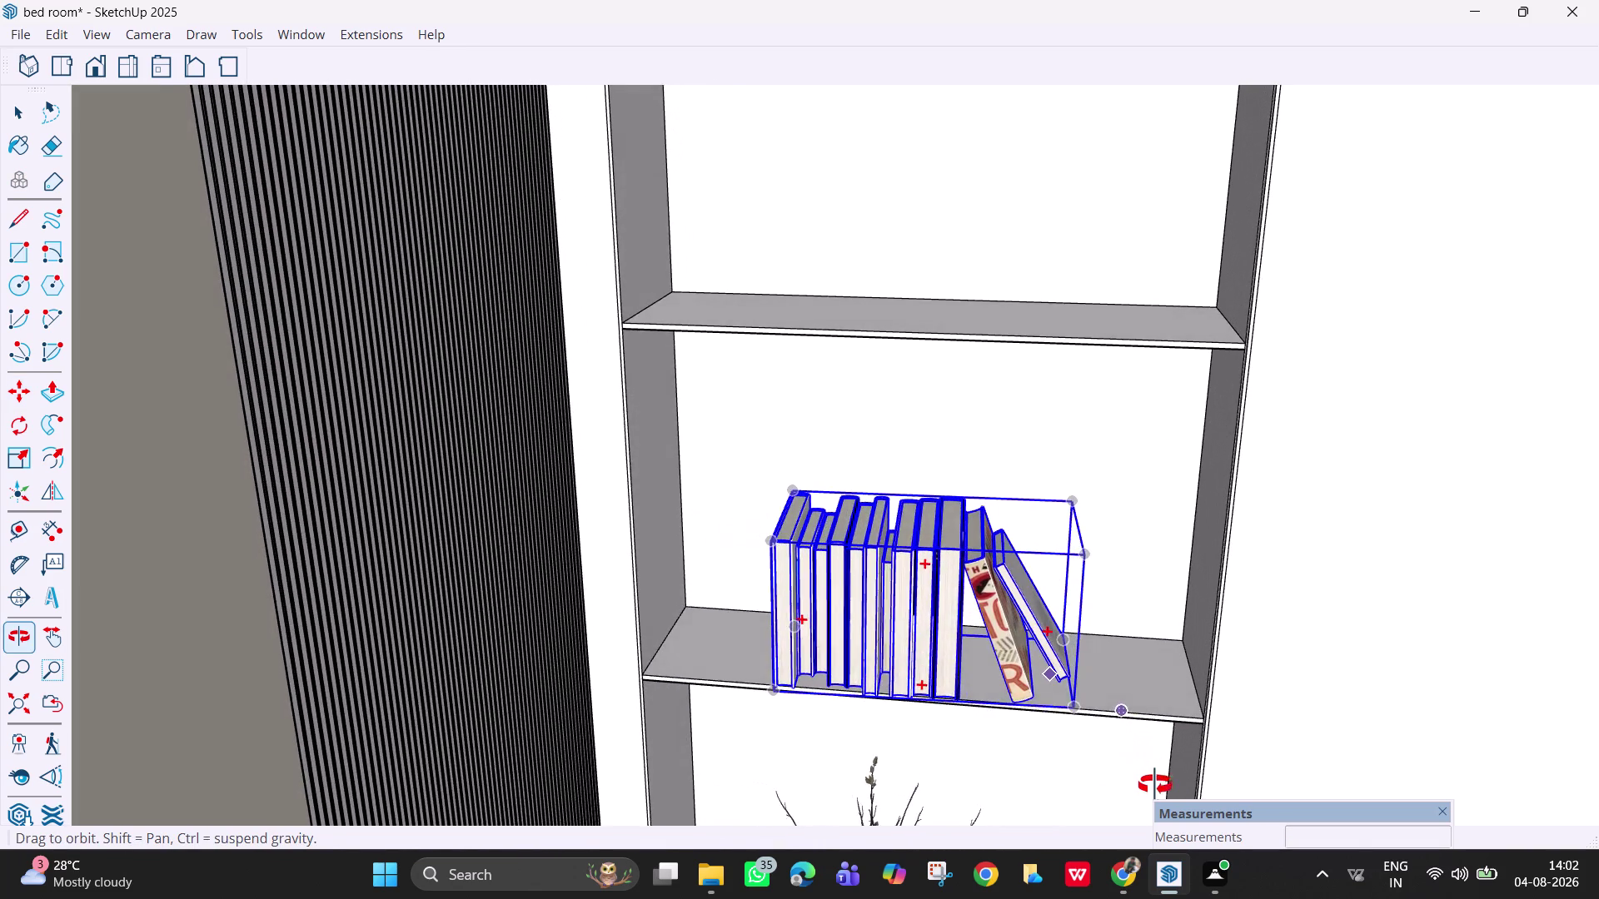
middle_drag(1155, 785, 1136, 778)
scroll(up, 3)
middle_drag(878, 693, 853, 547)
middle_drag(854, 548, 857, 507)
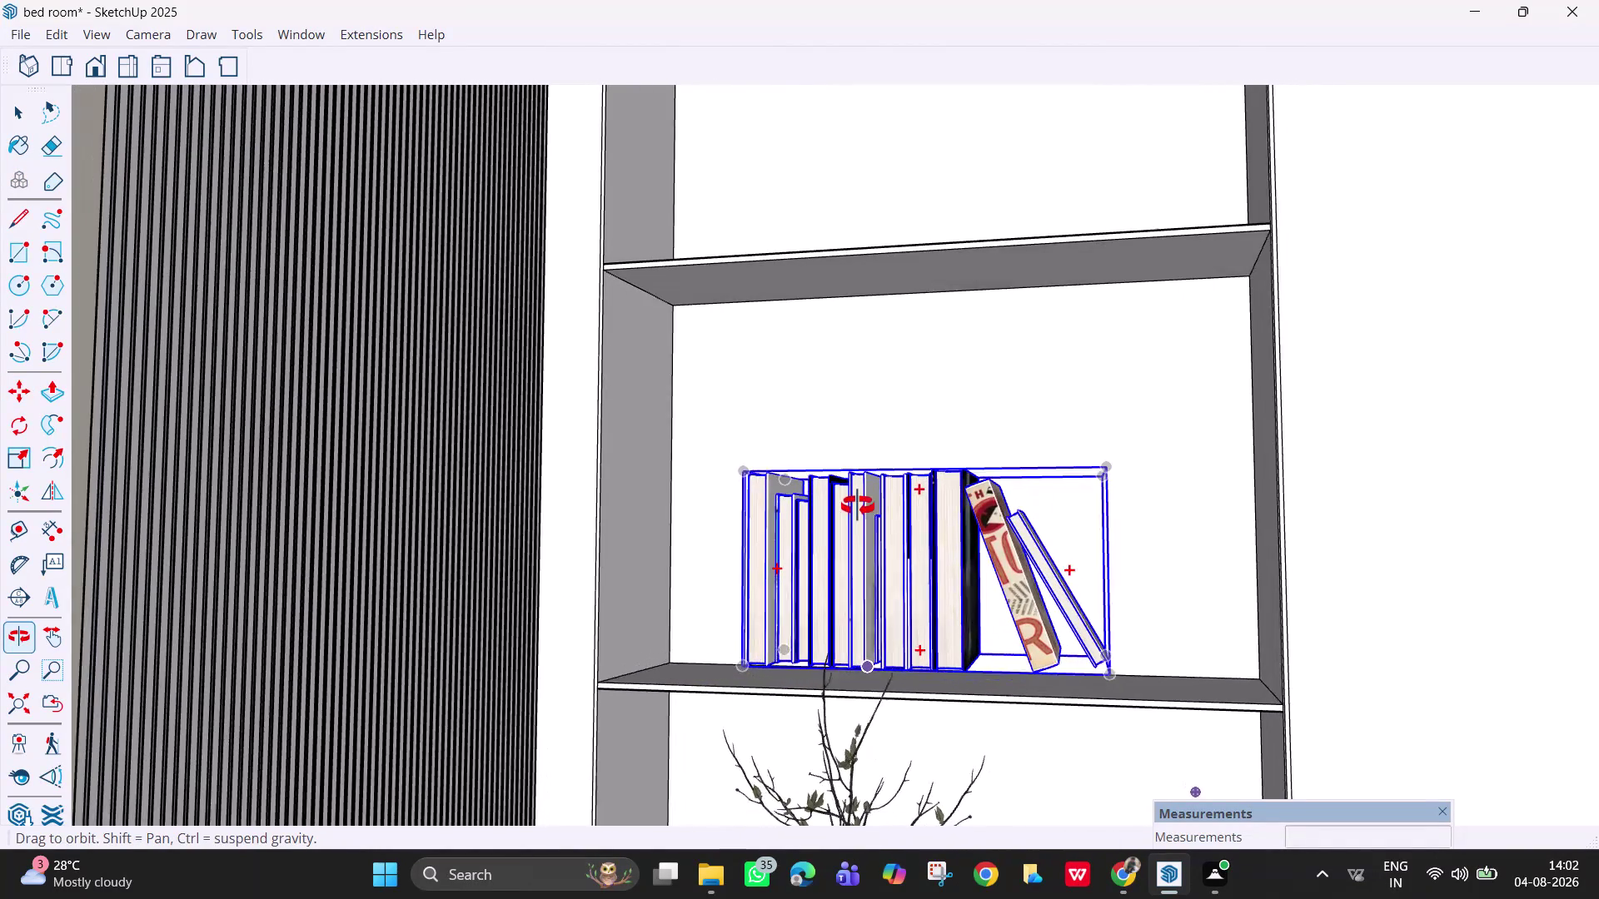
middle_drag(857, 506, 858, 498)
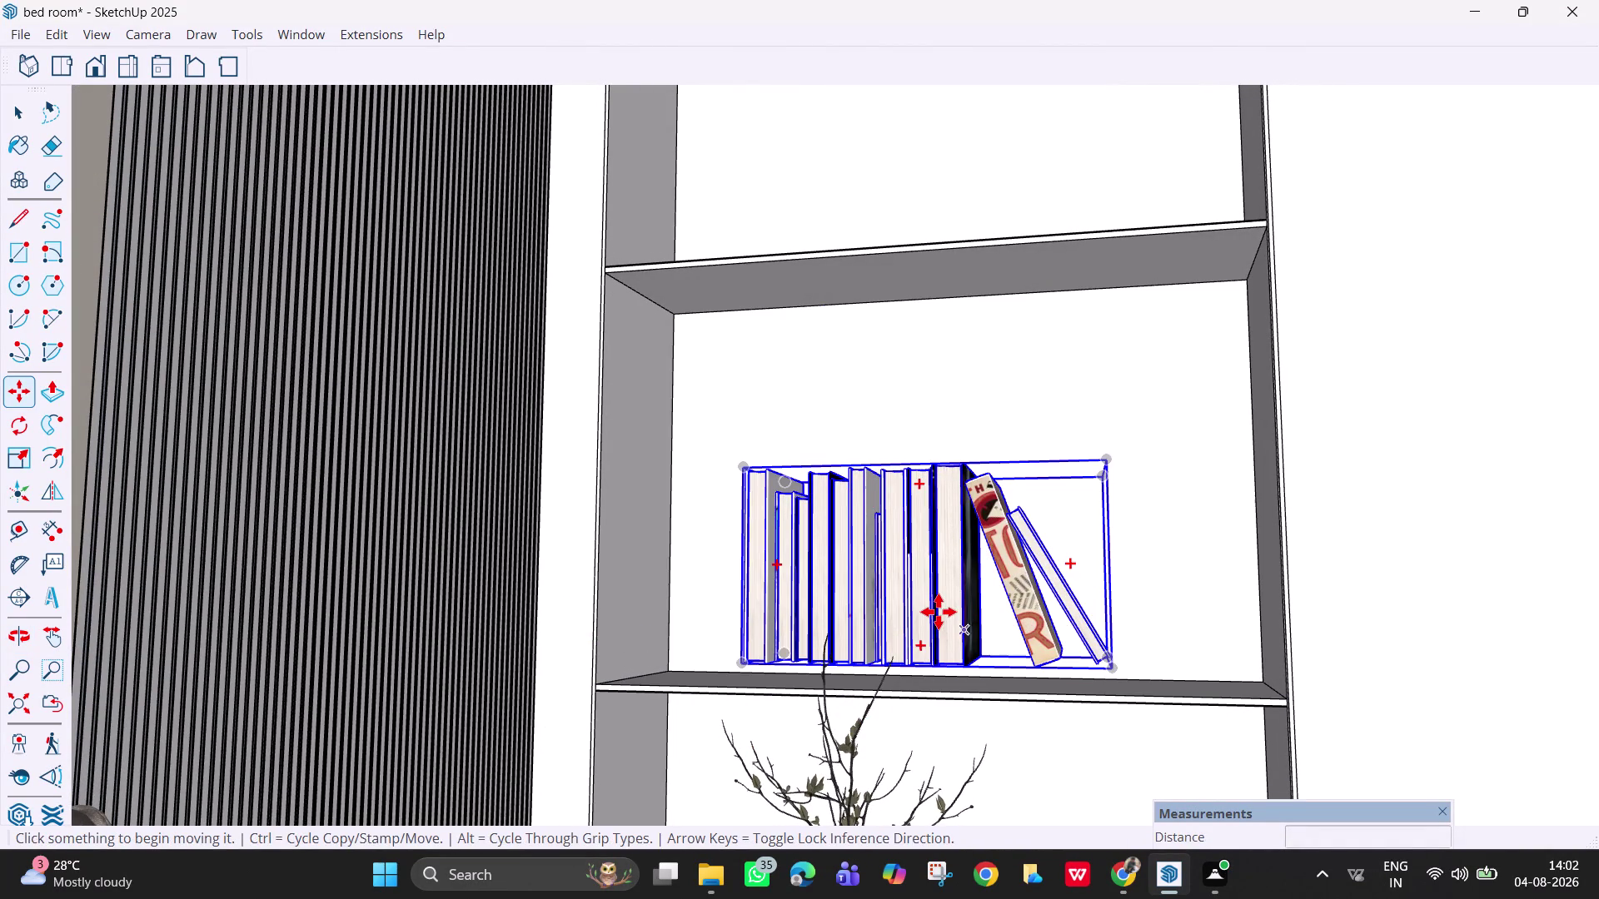
key(space)
key(space)
click(929, 637)
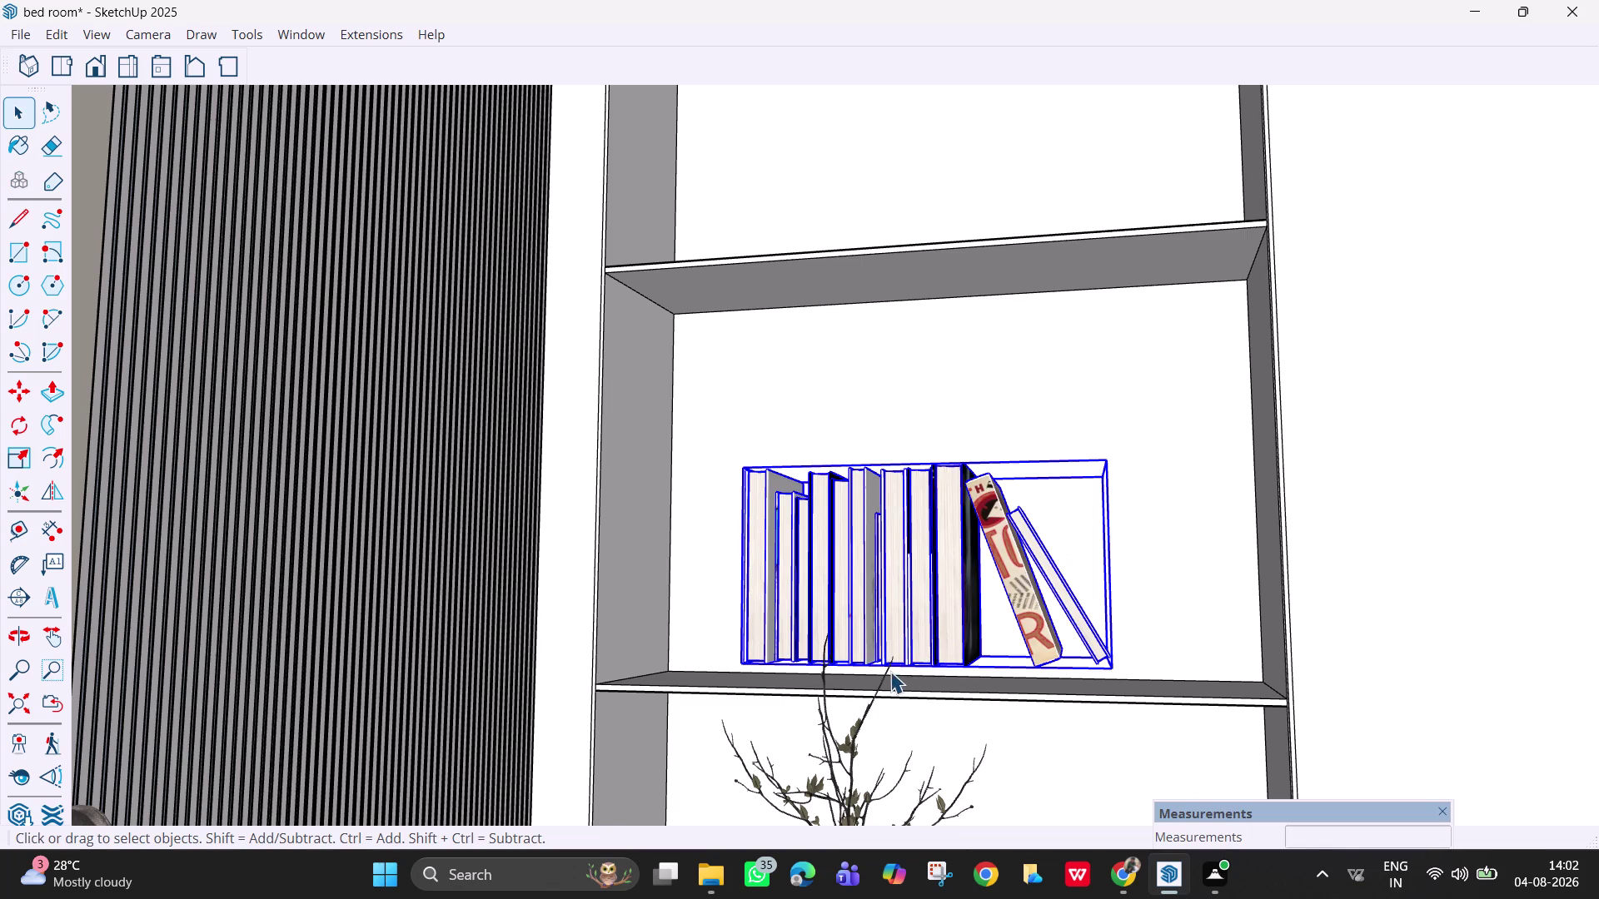
Scale the book row down to about 0.92 from its bottom corner.
key(s)
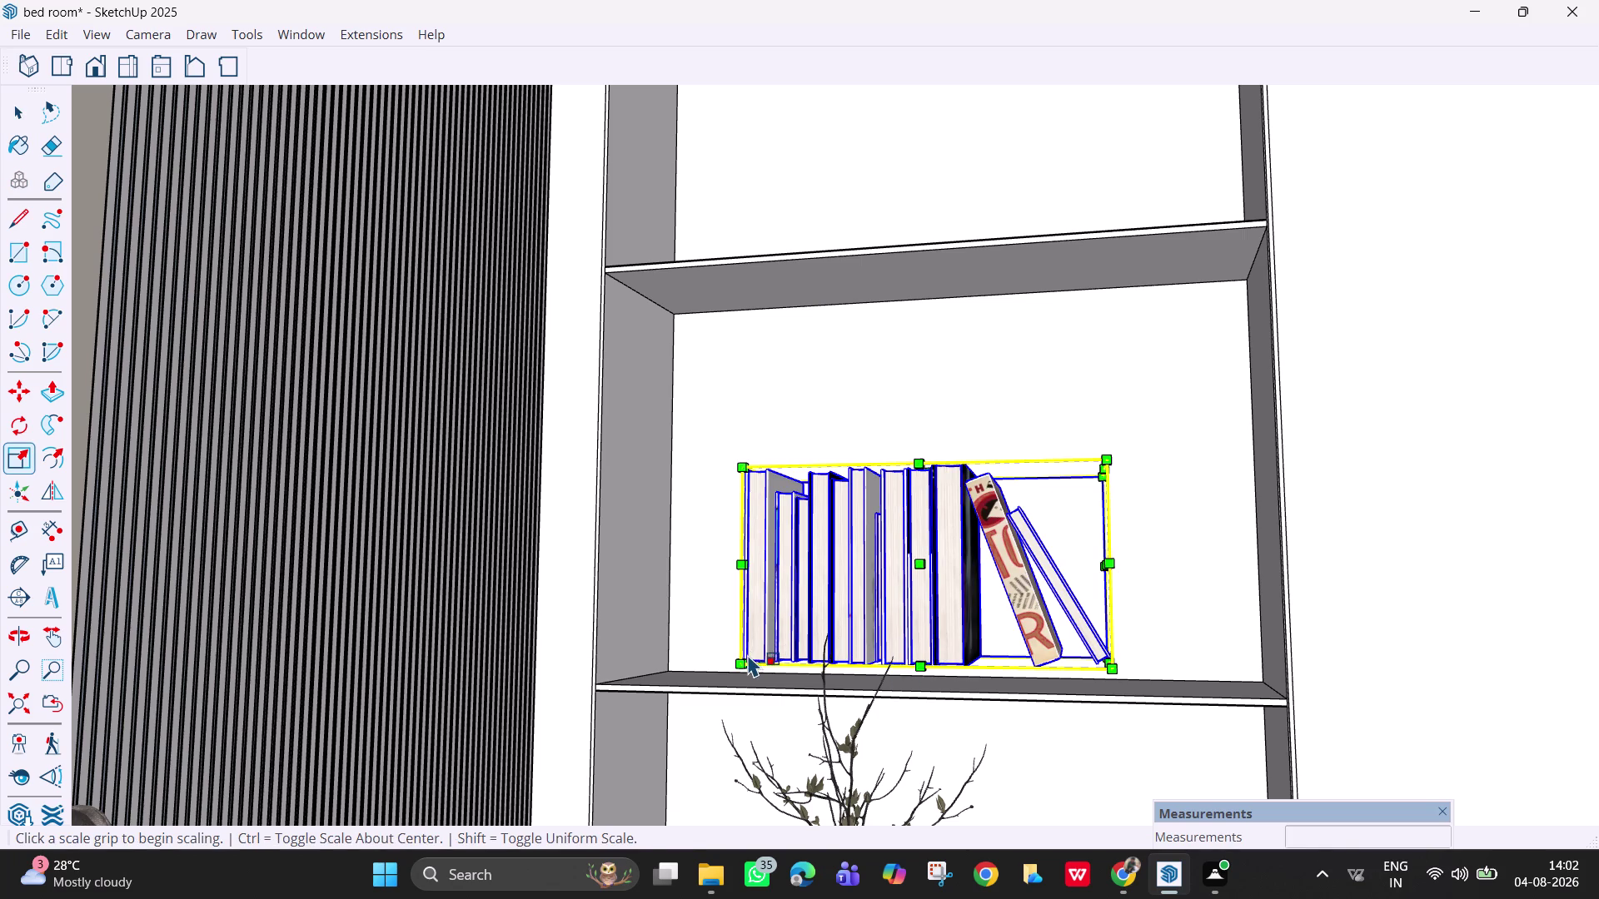
click(740, 669)
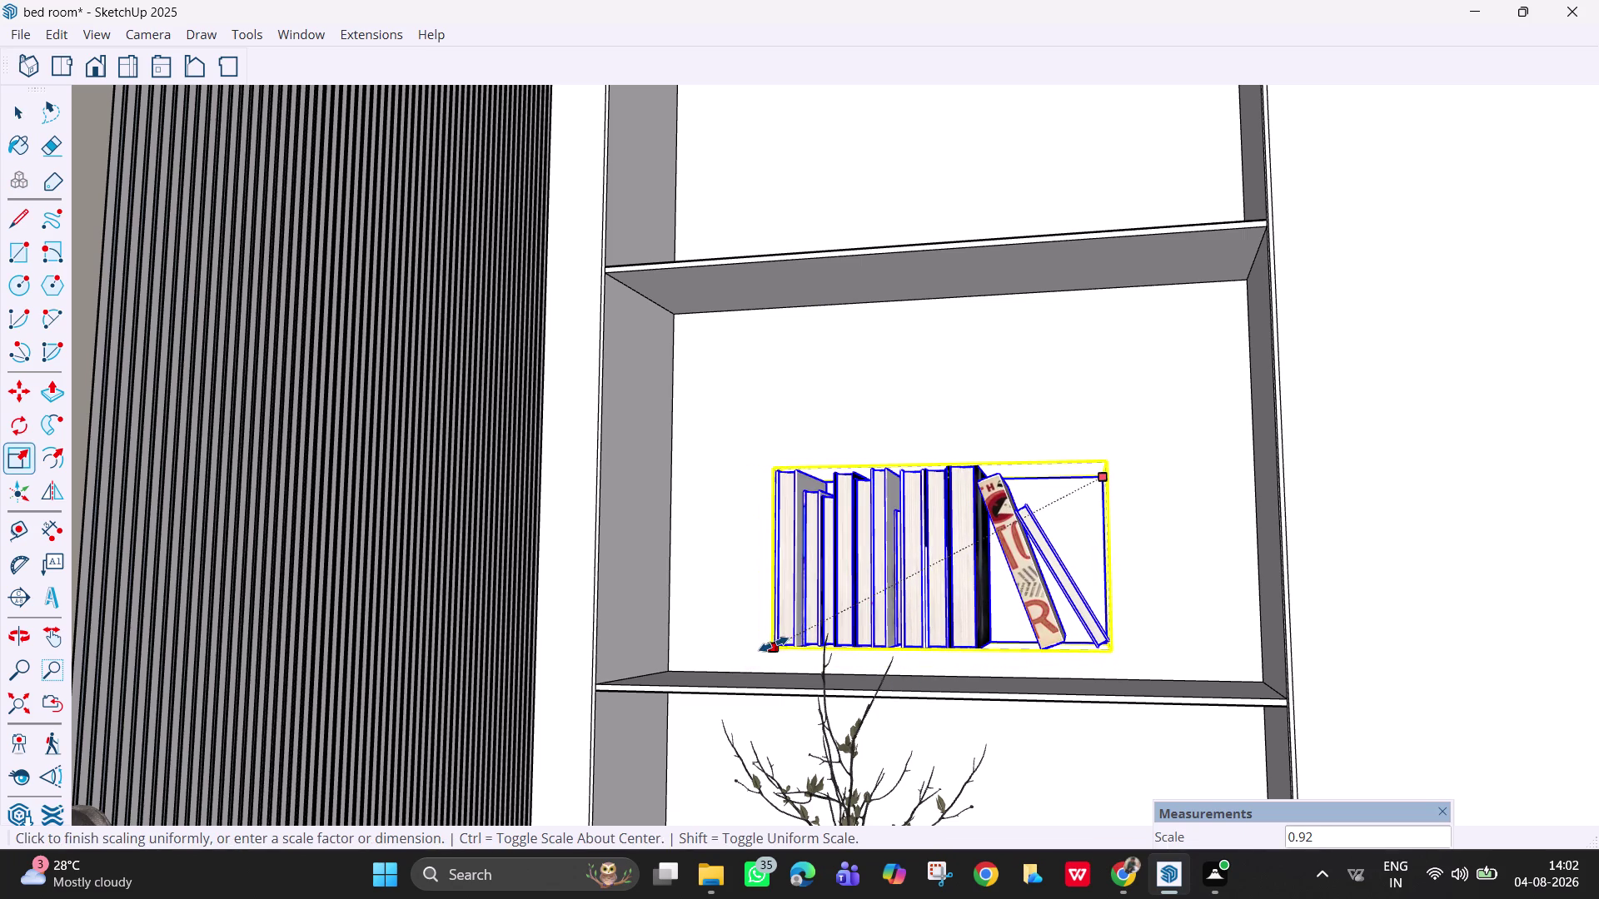
click(773, 644)
key(space)
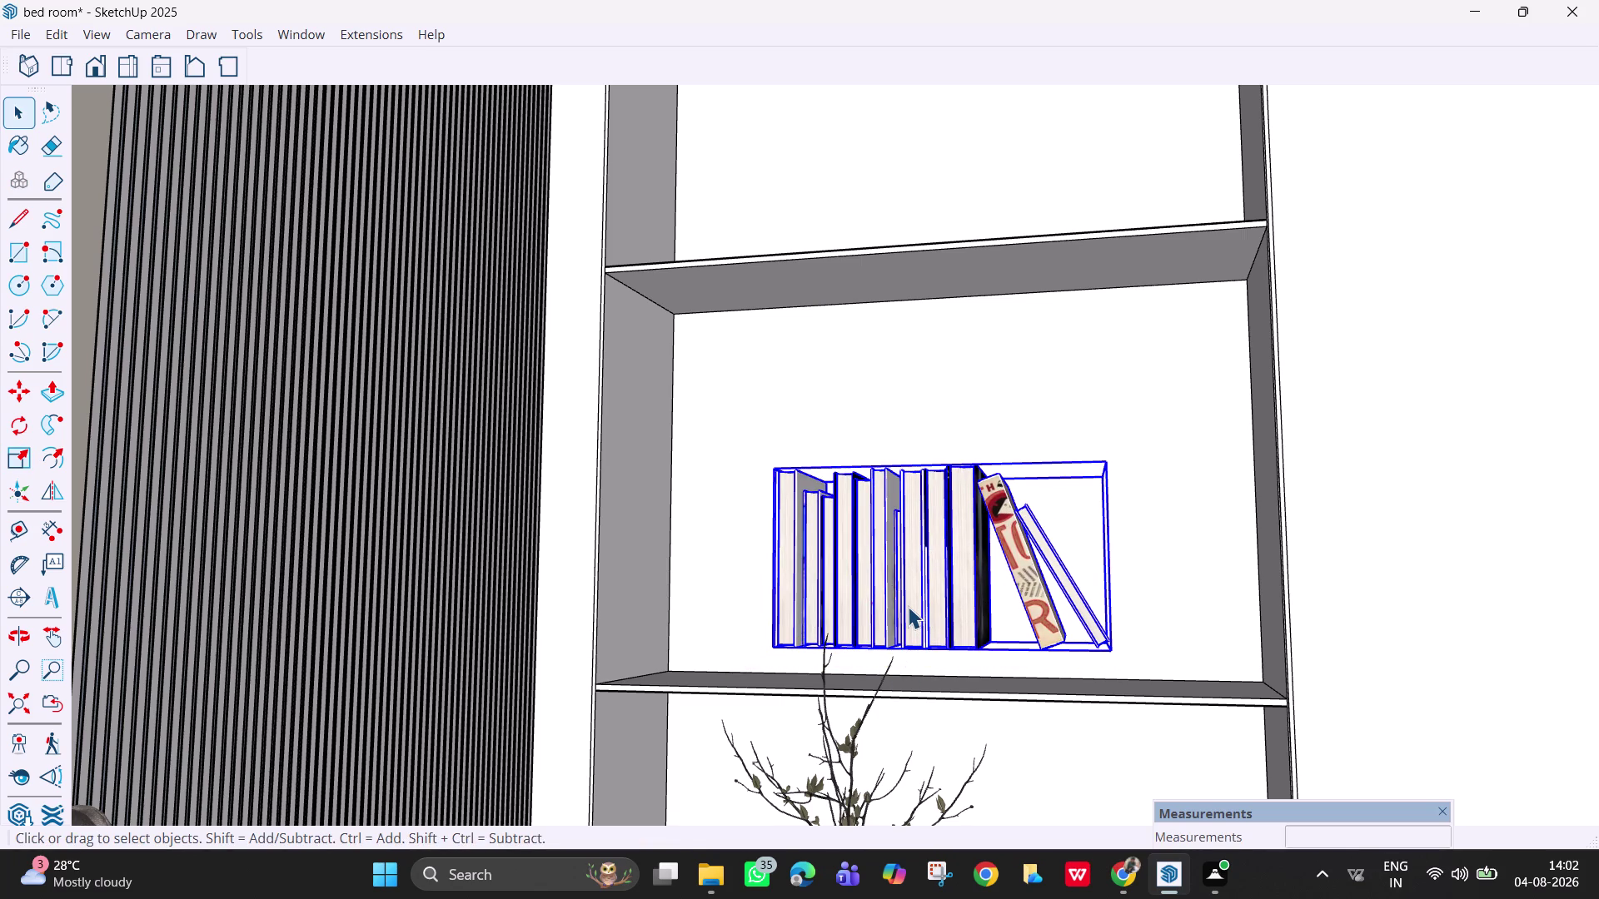
Move the smaller book row down onto the shelf.
key(m)
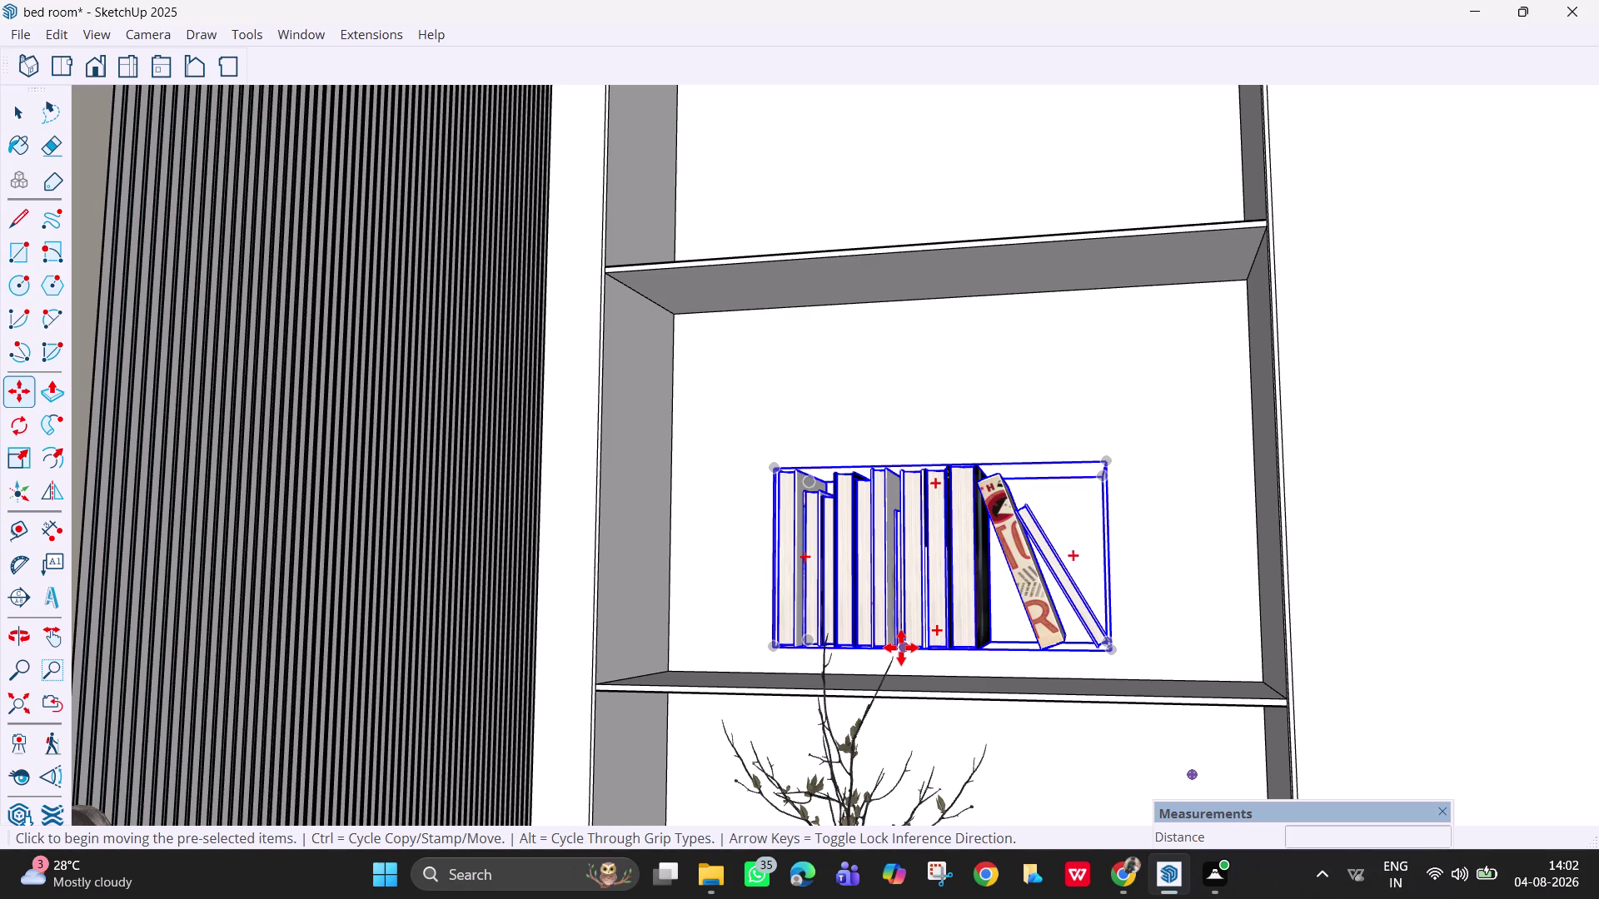
click(901, 648)
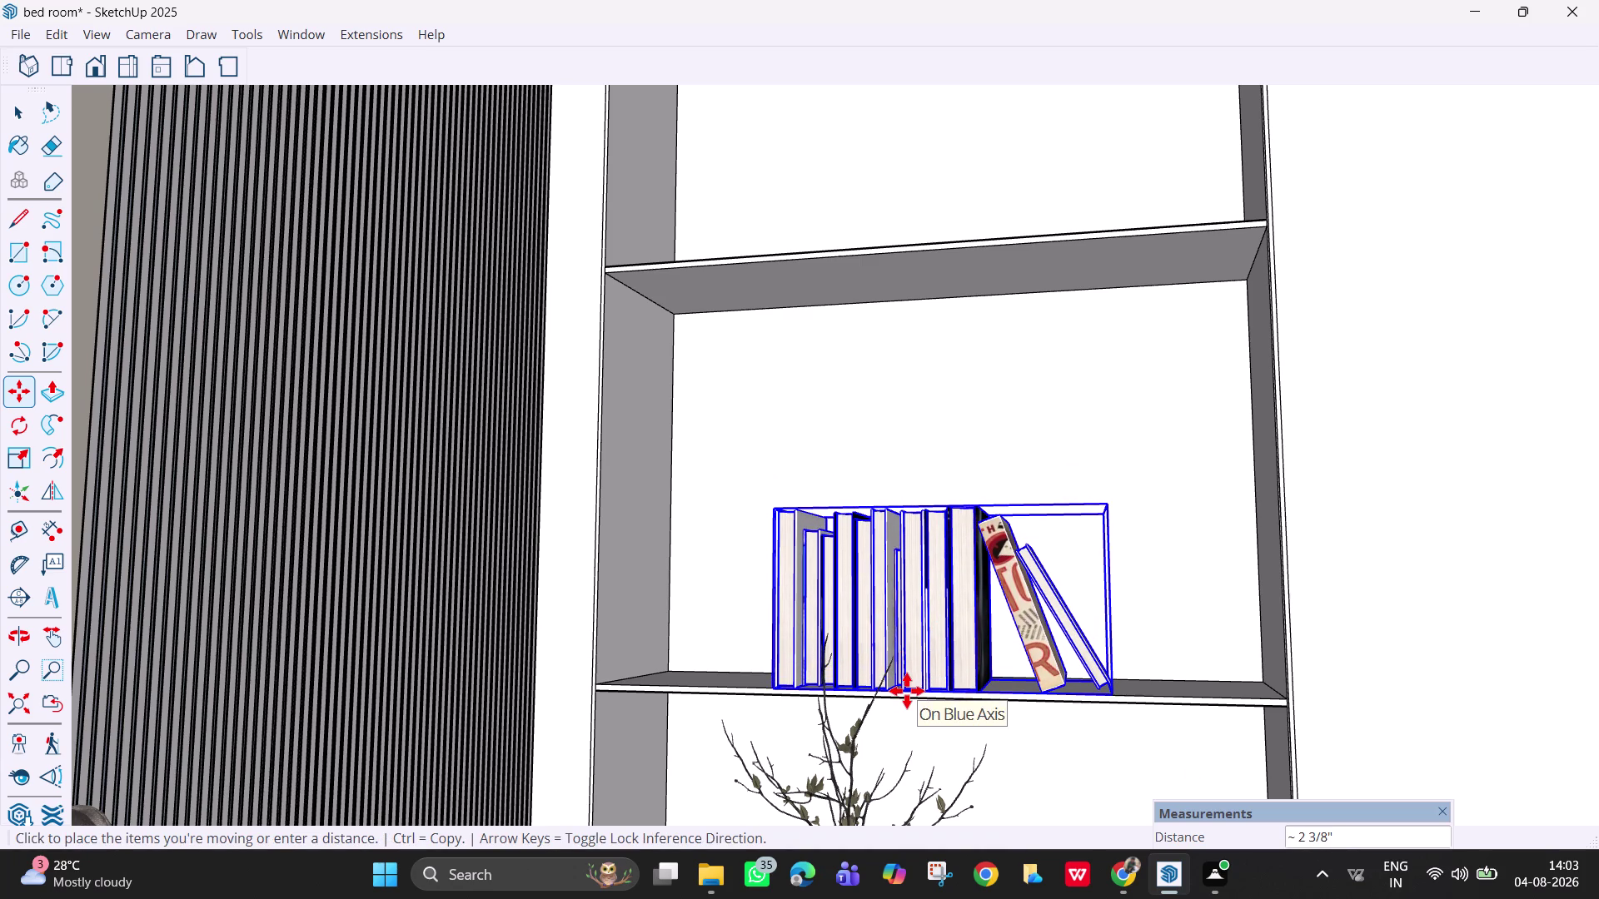
scroll(up, 3)
middle_drag(918, 692, 903, 784)
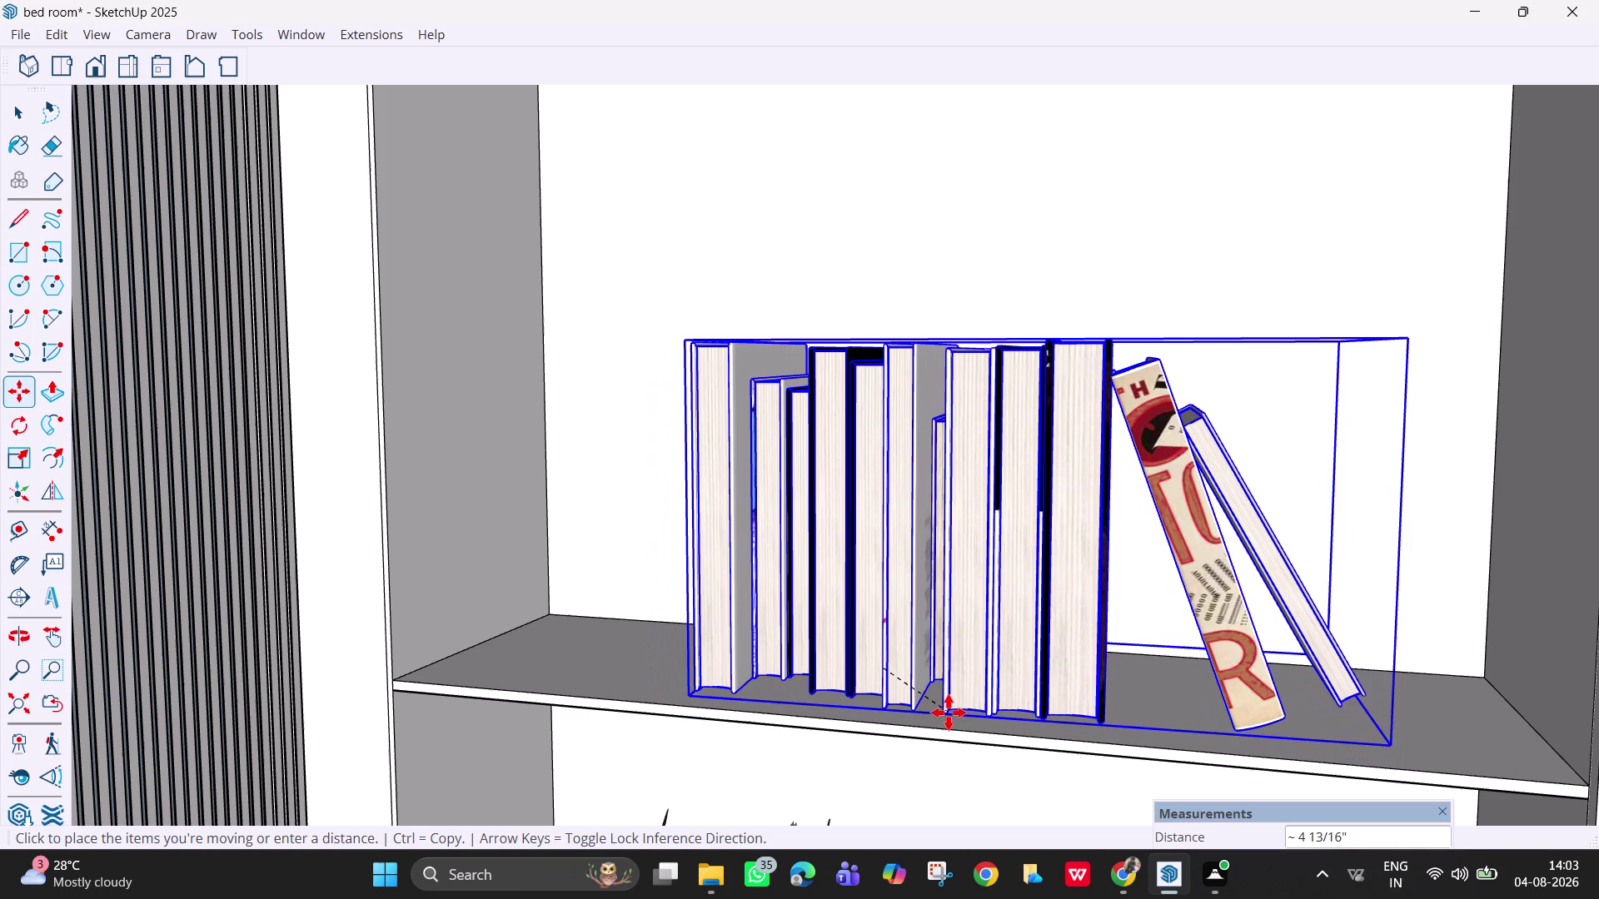
click(948, 713)
scroll(up, 3)
middle_drag(890, 690, 1035, 690)
middle_drag(839, 701, 1028, 643)
scroll(down, 3)
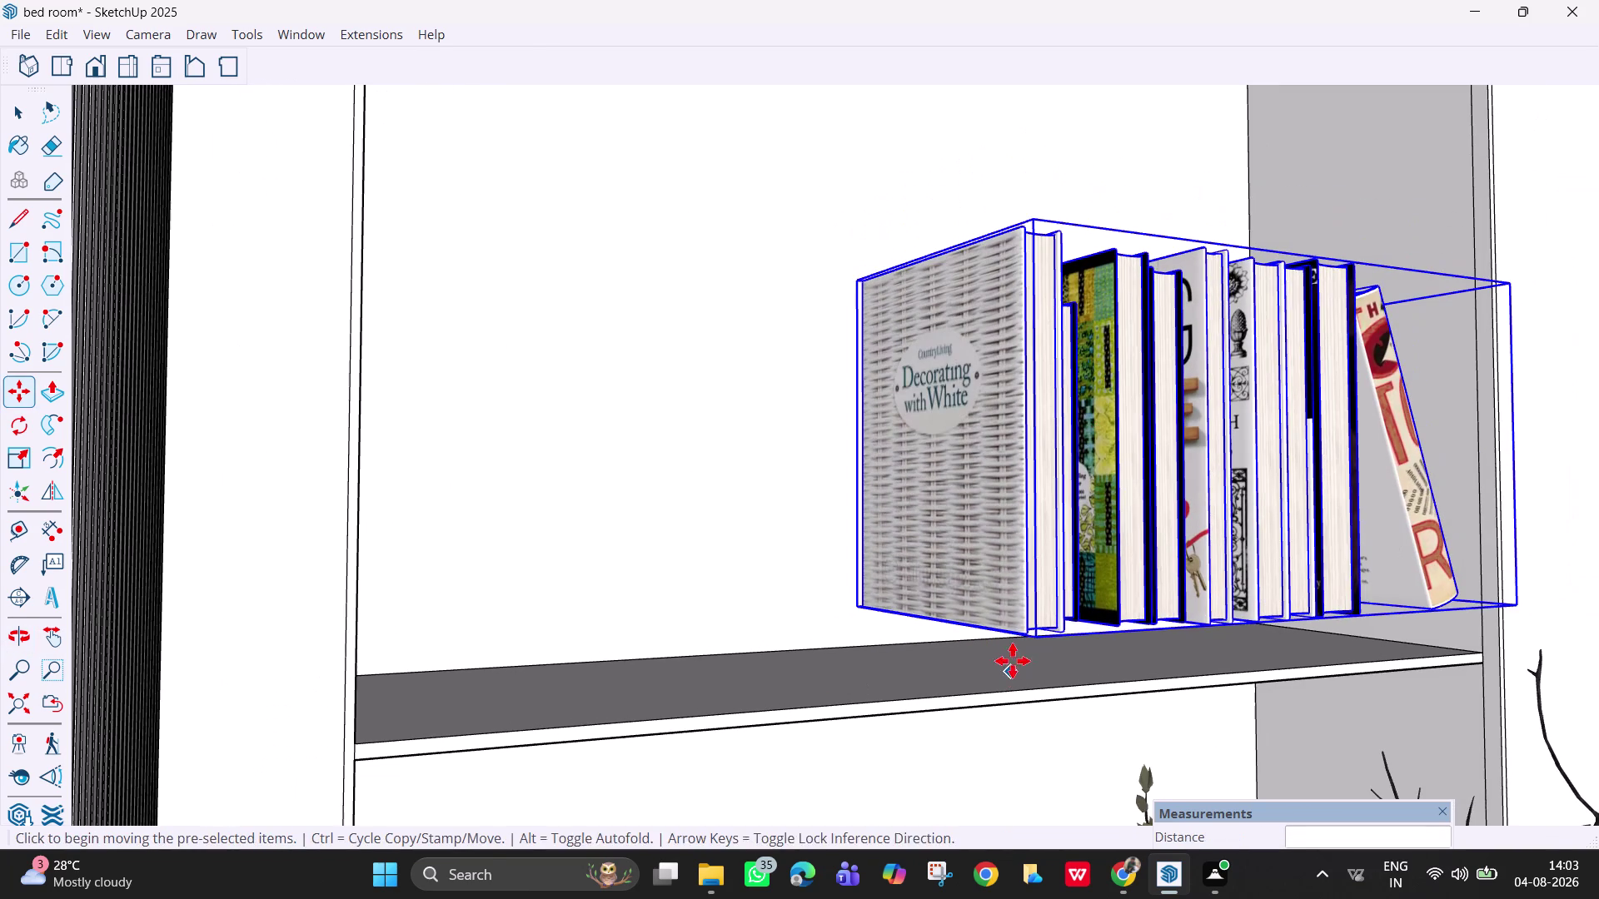
Slide the books further along the shelf inside the bookcase bay.
click(1022, 635)
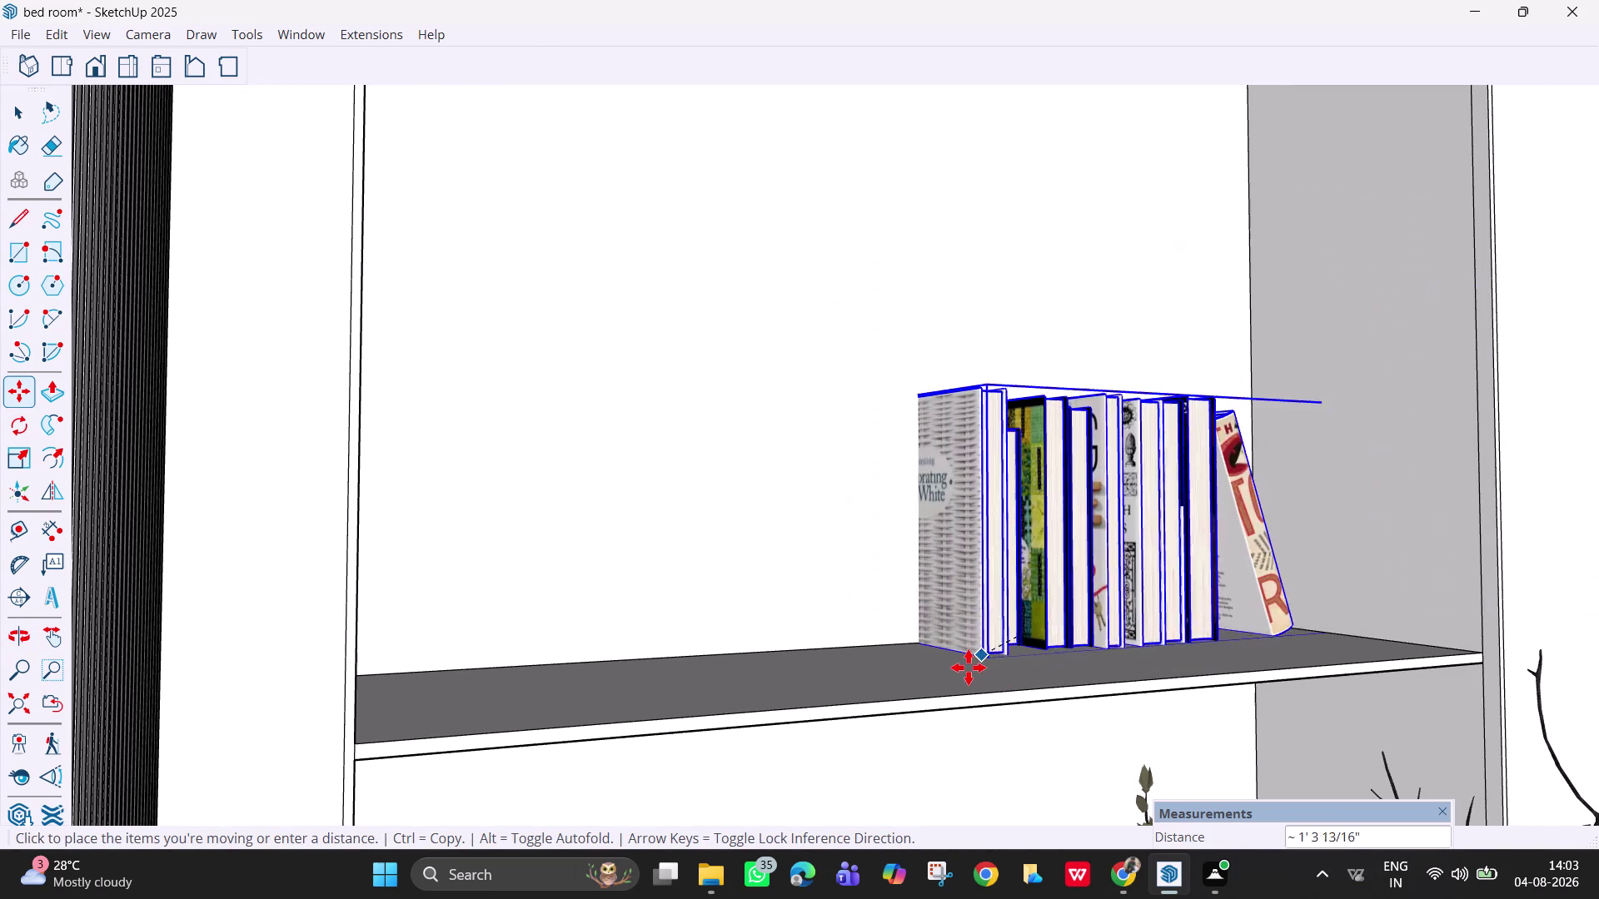
click(875, 694)
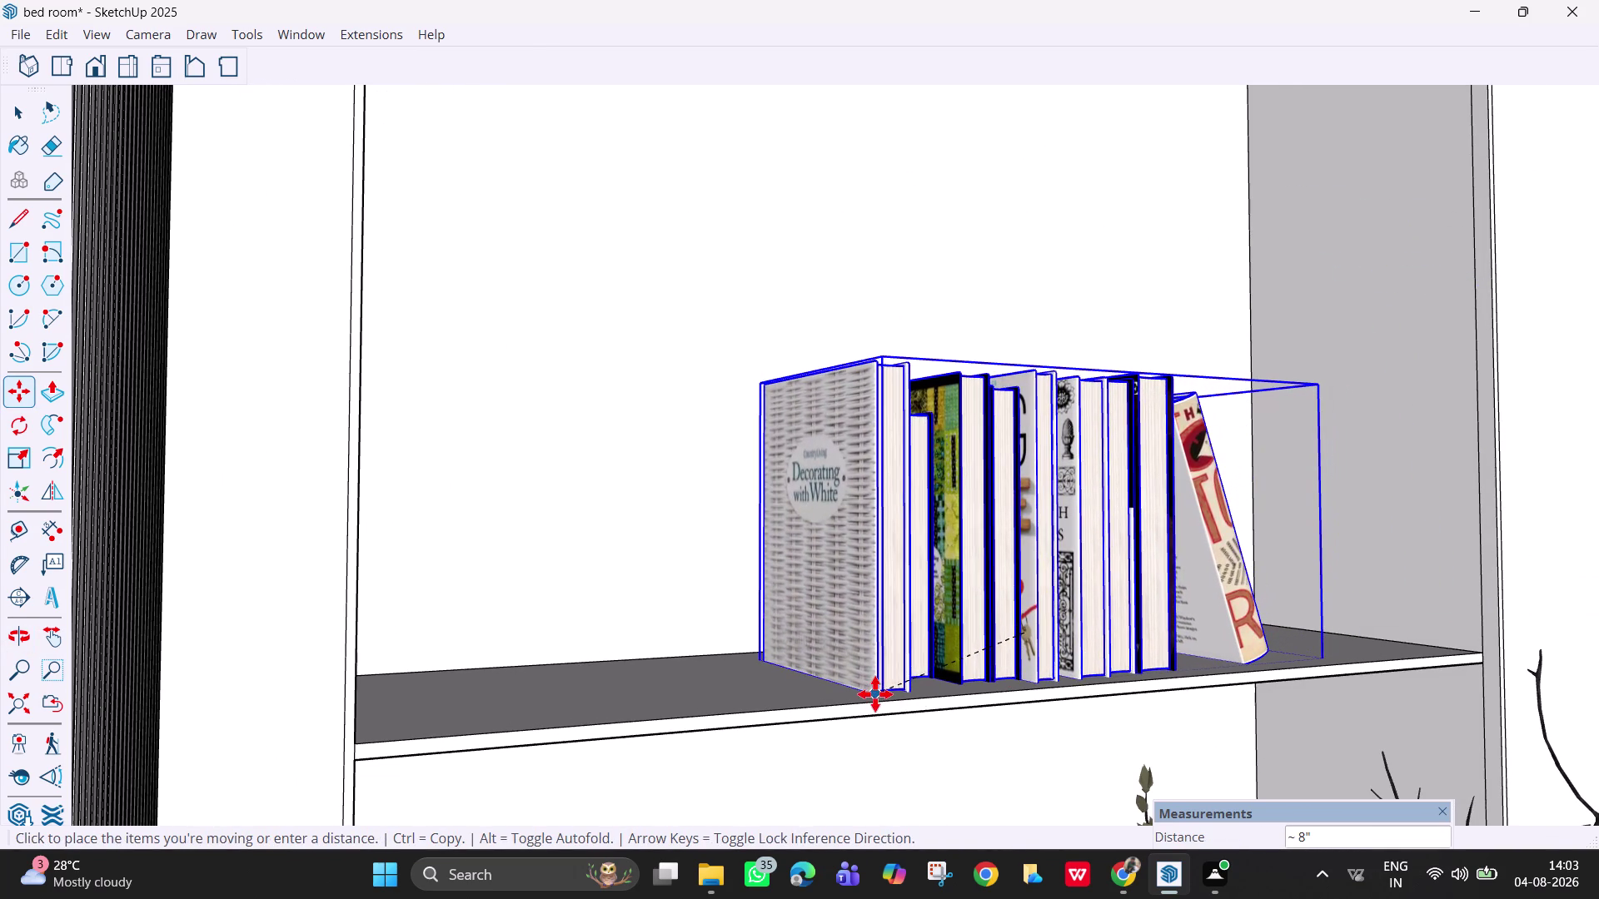
scroll(up, 3)
middle_drag(975, 671, 827, 682)
scroll(down, 3)
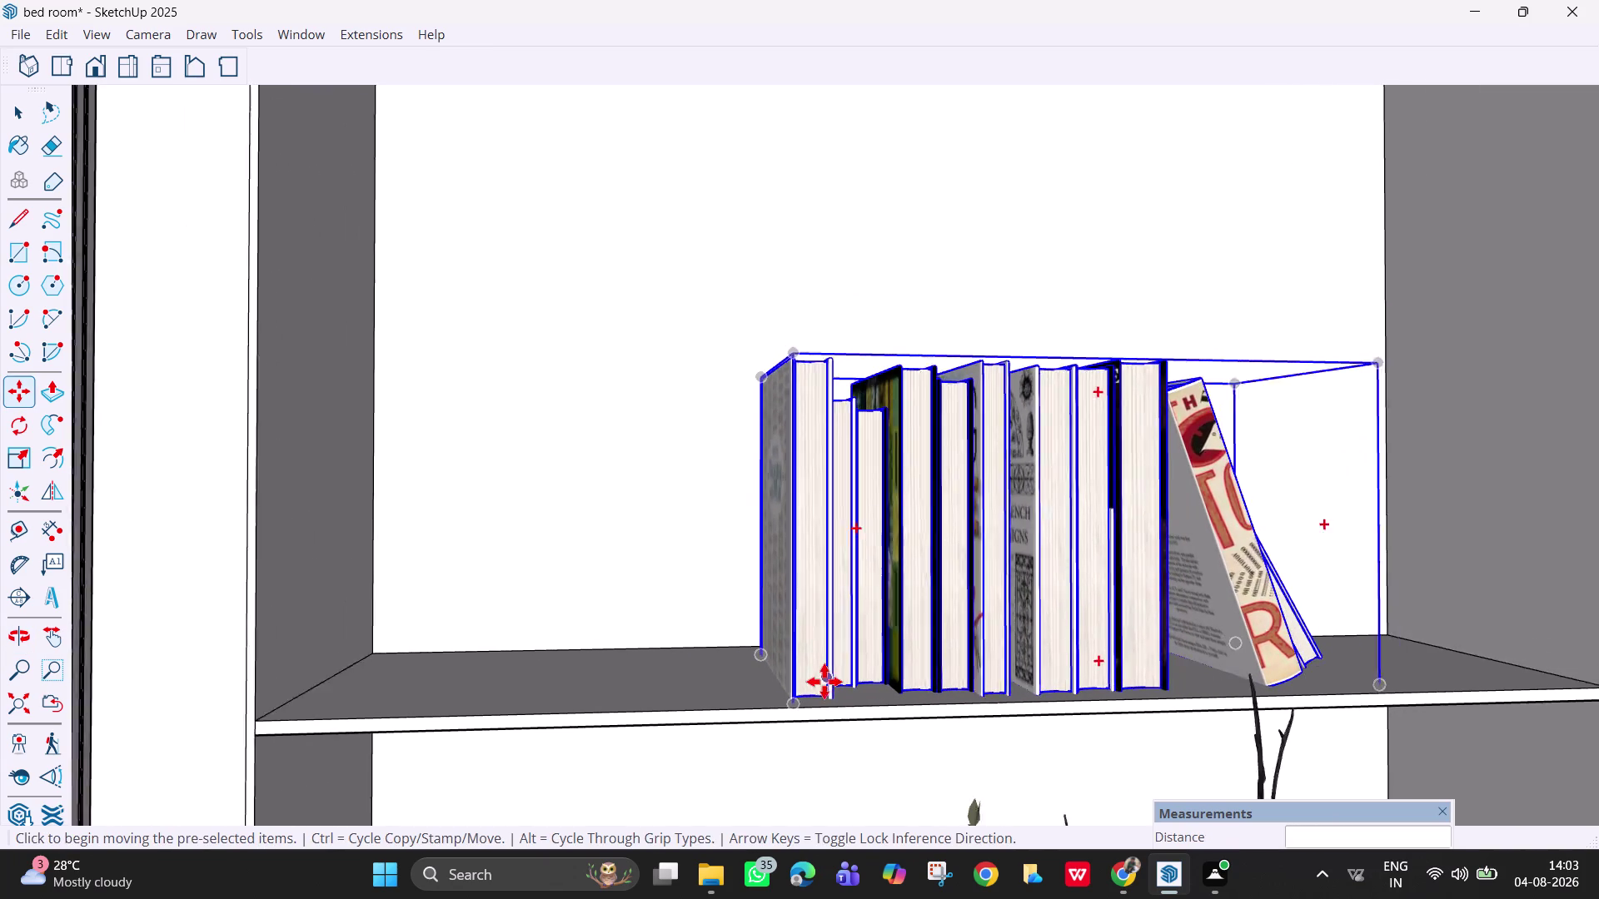
Pan and orbit back to face the shelf and reselect the book row.
key(Escape)
scroll(down, 3)
middle_drag(1156, 595, 1080, 598)
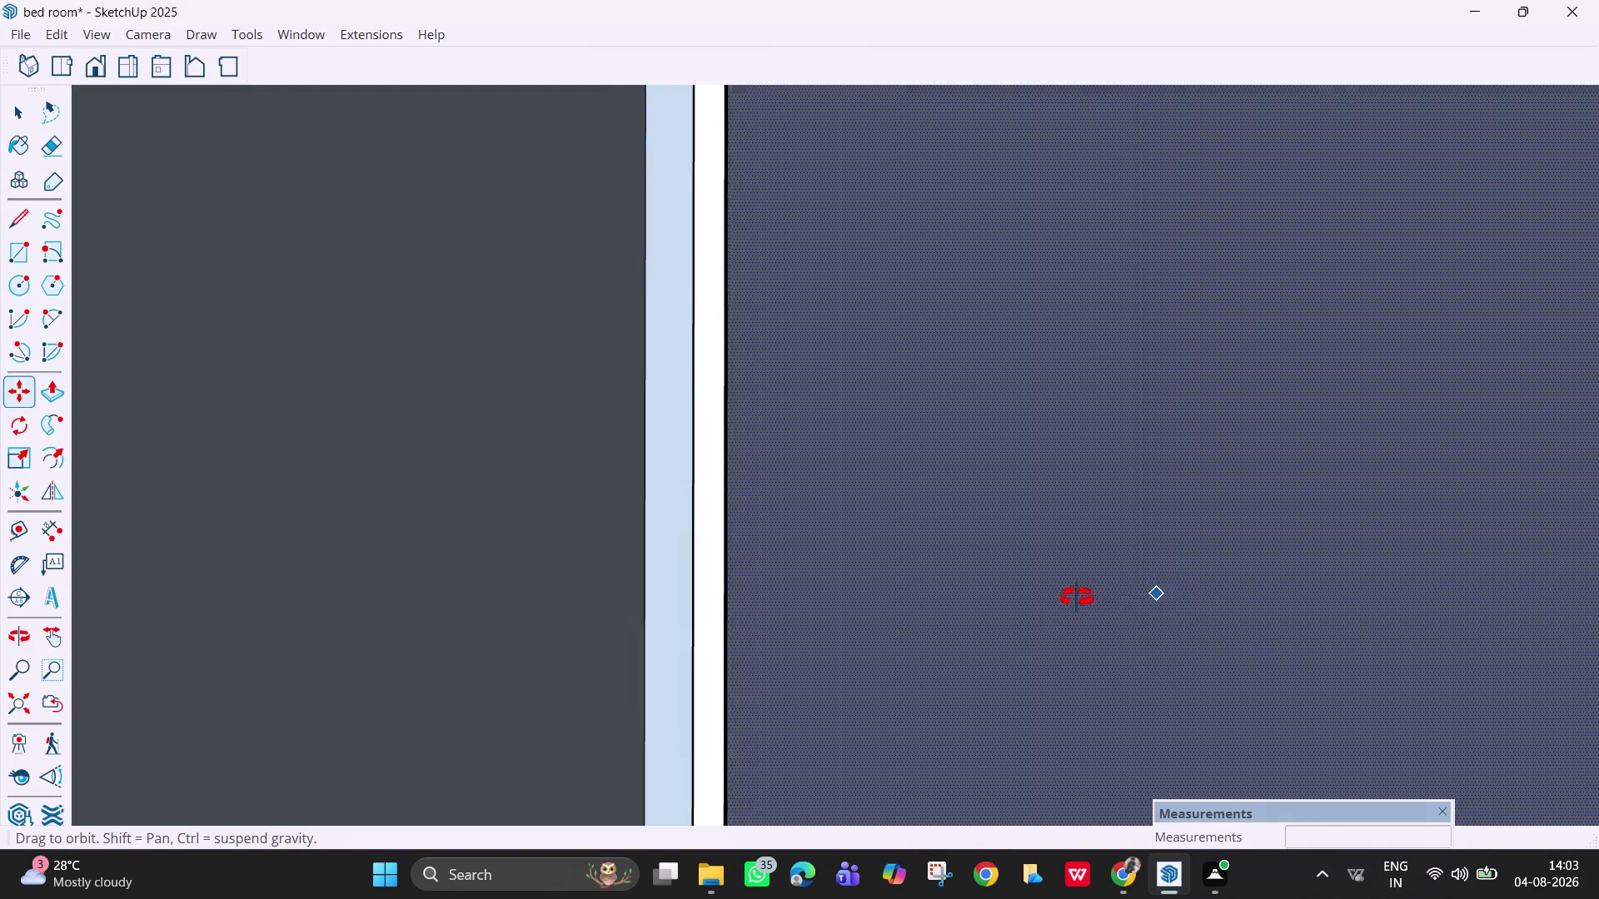
middle_drag(1080, 598, 1076, 598)
key(Escape)
key(h)
drag(1246, 589, 670, 590)
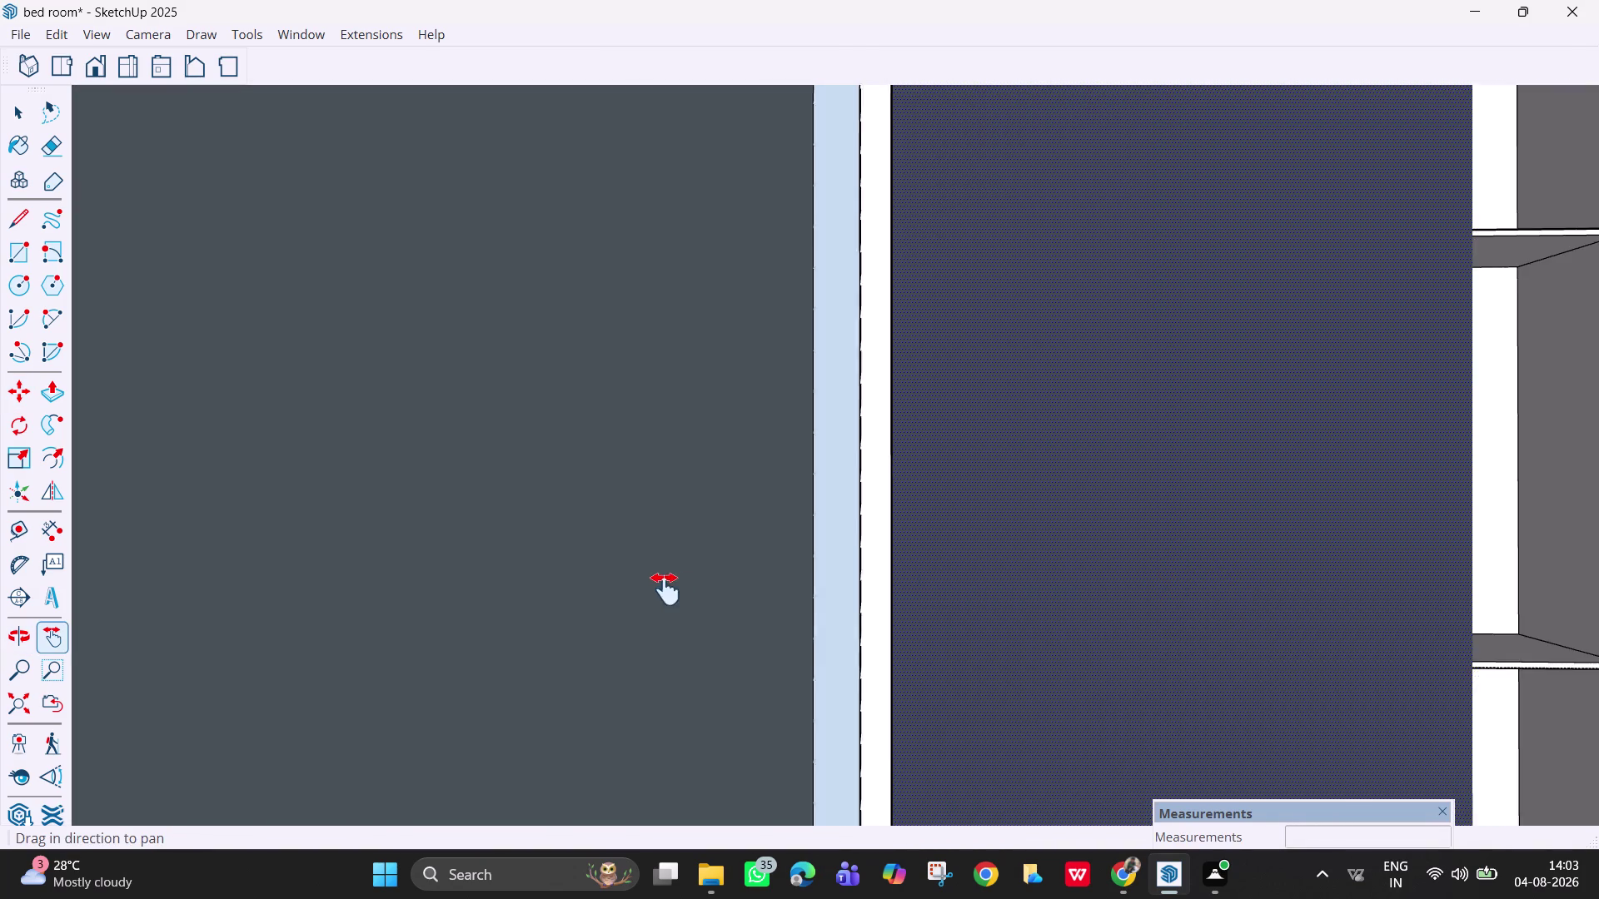
drag(669, 589, 665, 589)
drag(1353, 570, 958, 565)
scroll(up, 3)
middle_drag(1395, 571, 1084, 533)
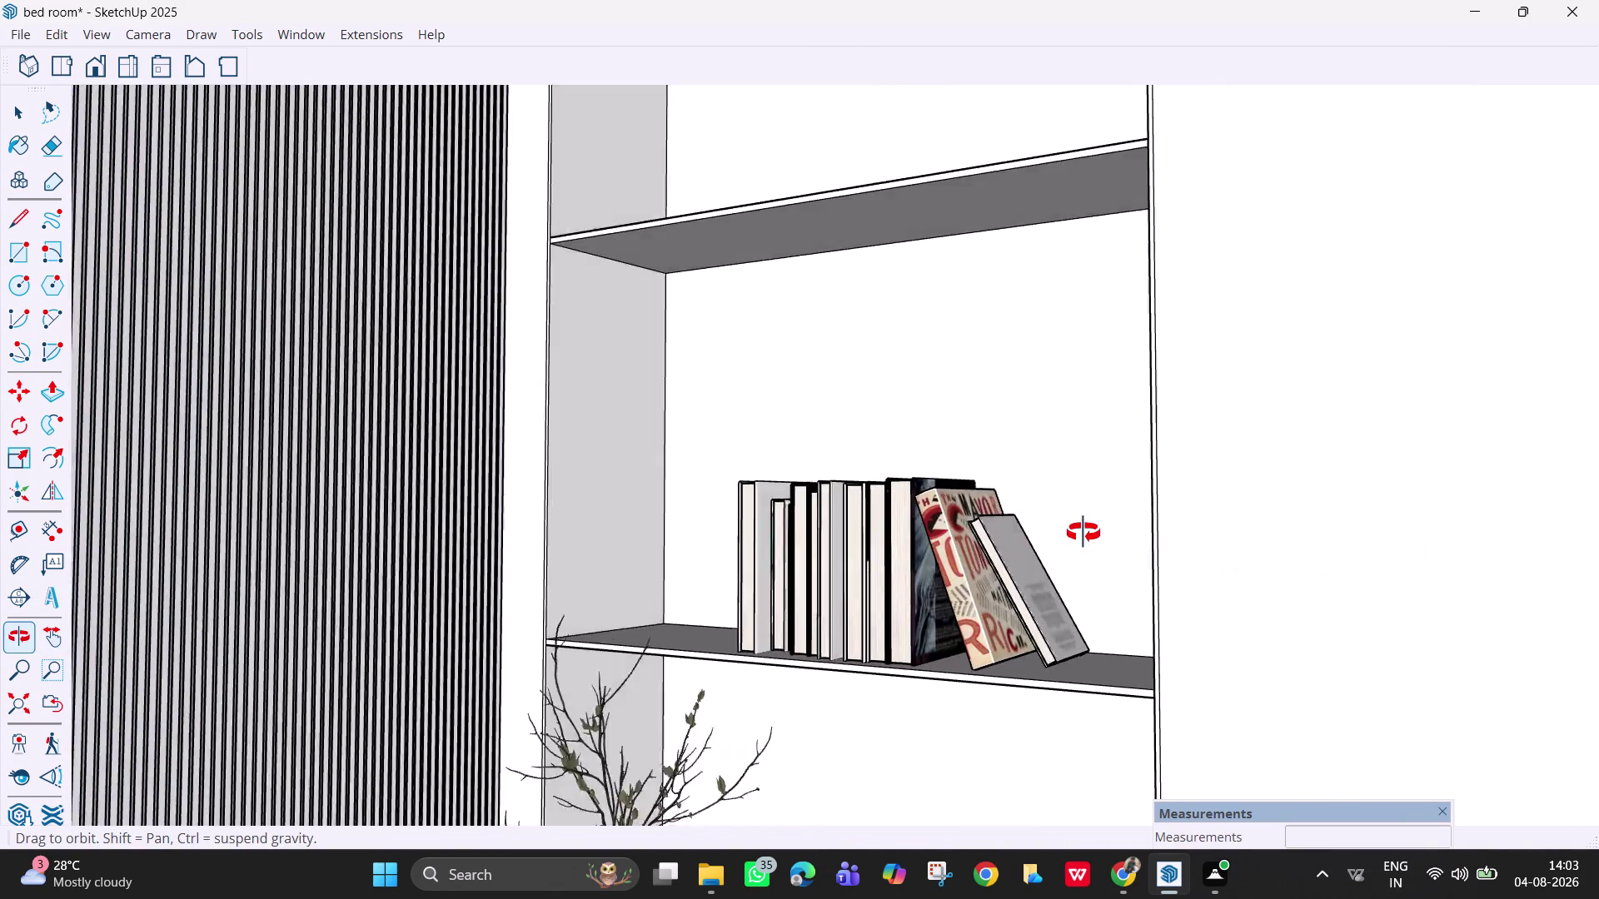
middle_drag(1084, 533, 1121, 561)
scroll(down, 3)
key(space)
click(924, 607)
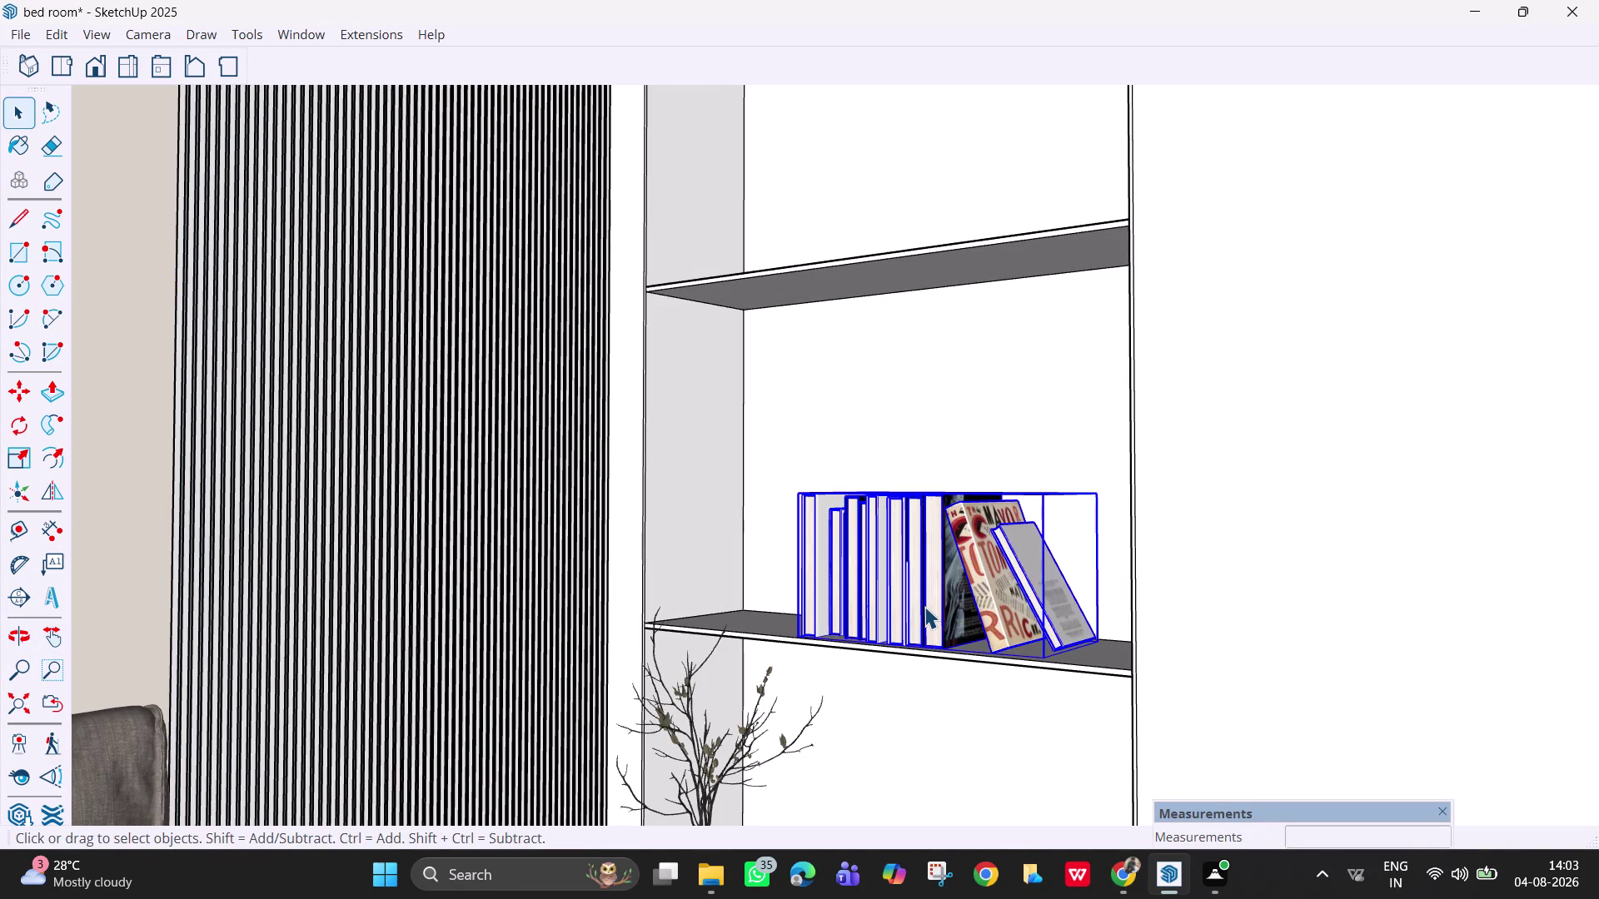
Scale the book group uniformly by about 1.09 from a corner grip.
key(s)
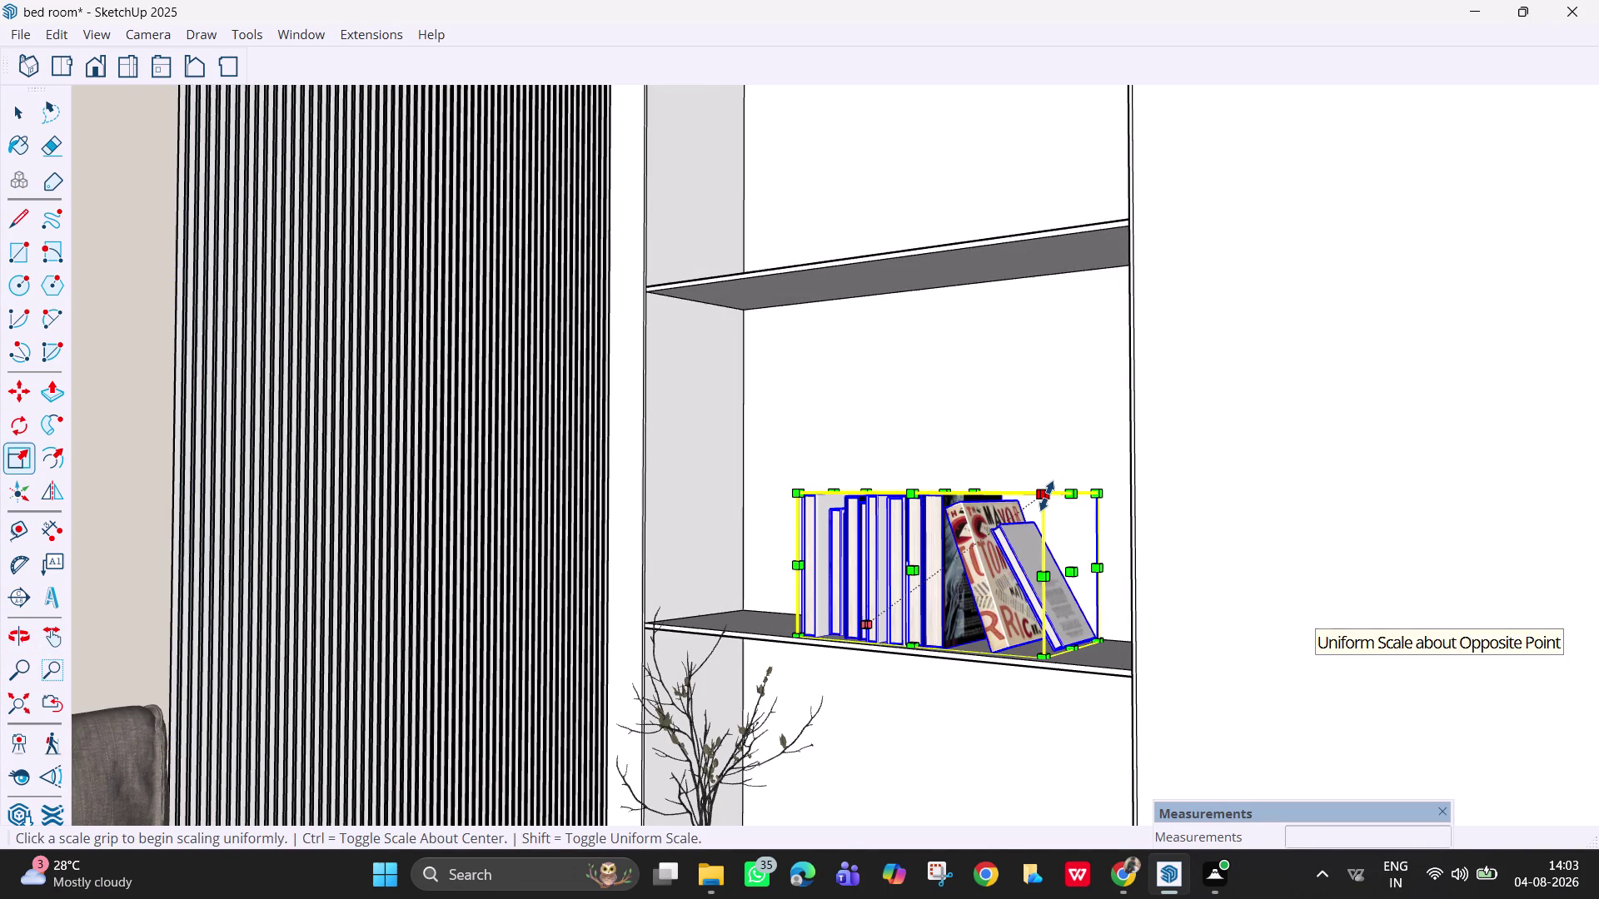
click(1047, 496)
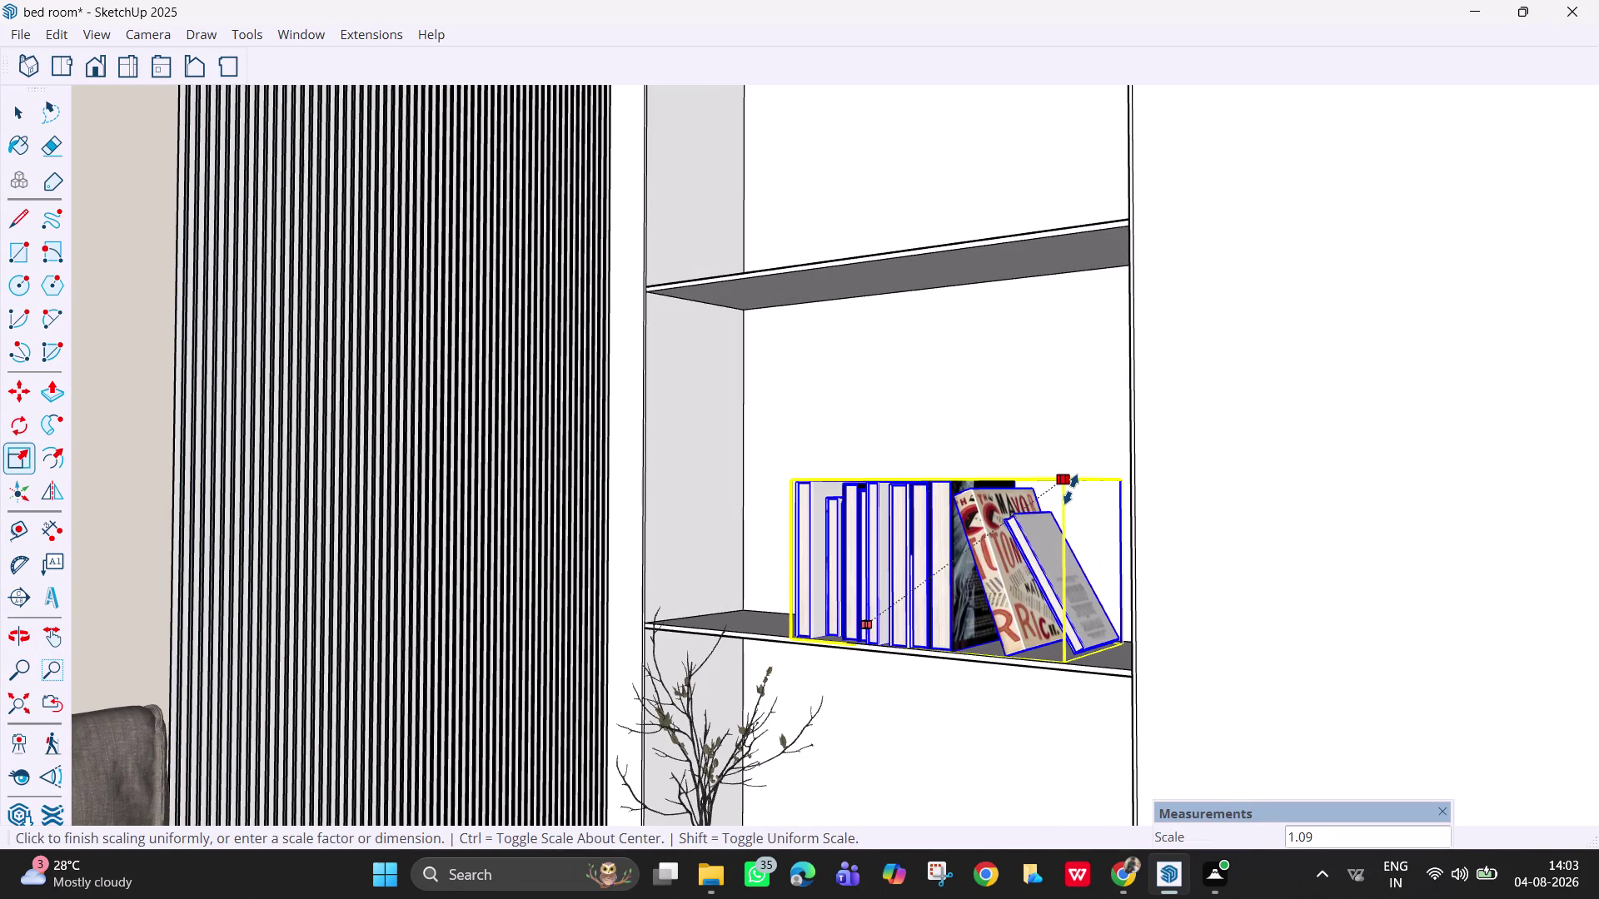
click(1071, 490)
key(Escape)
Zoom out and orbit to see more of the room around the bookcase.
scroll(down, 3)
scroll(down, 3)
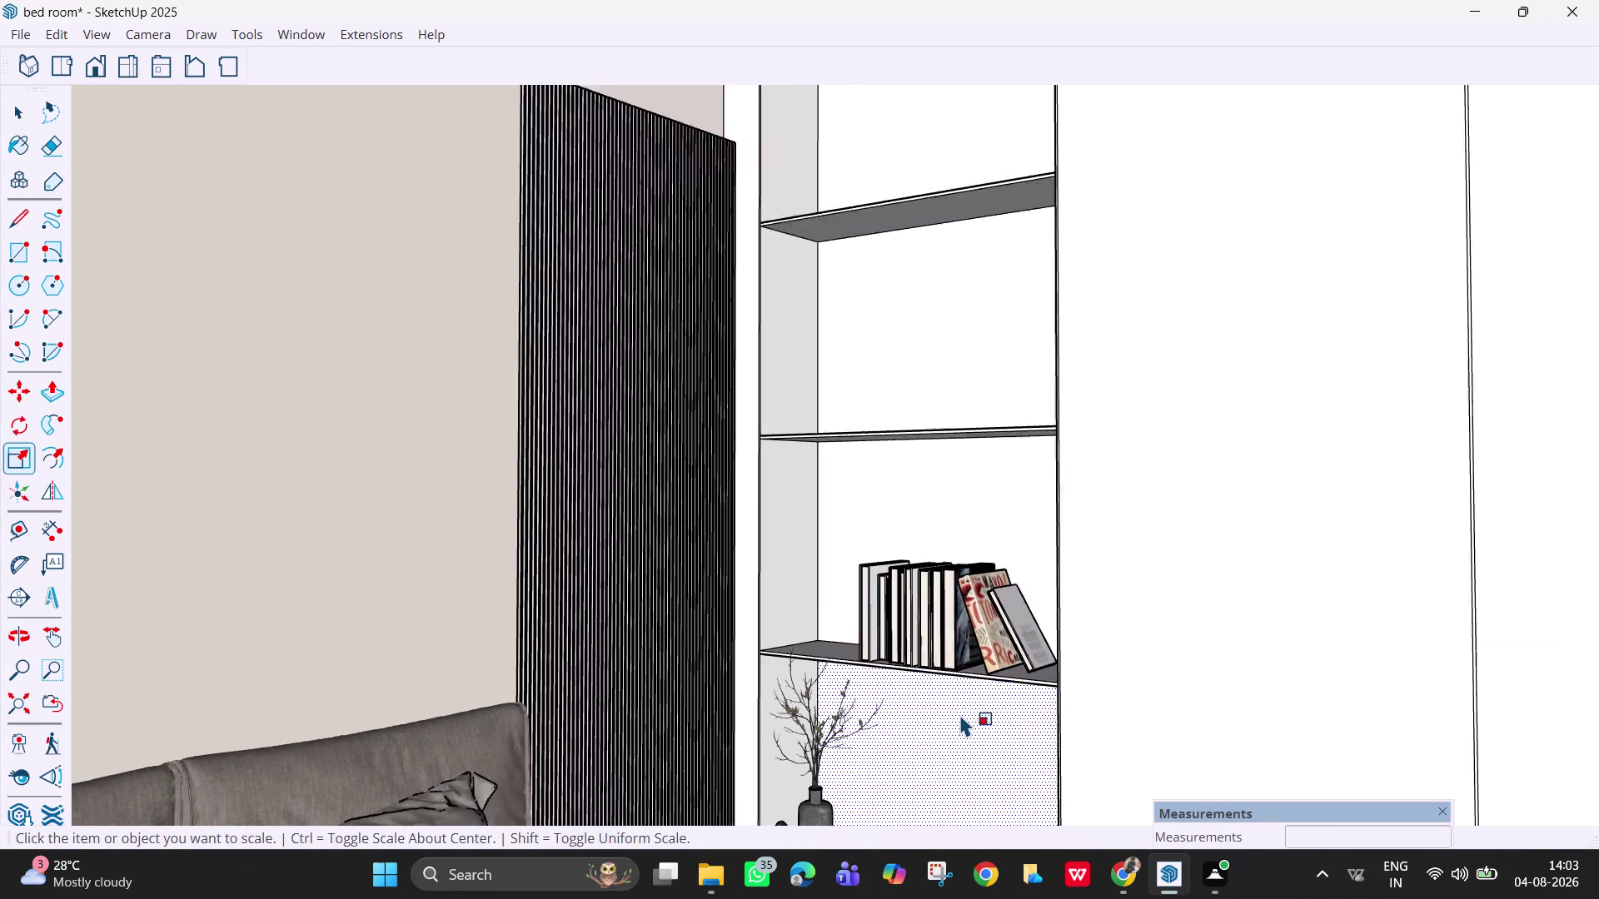
scroll(down, 3)
middle_drag(1117, 680, 962, 710)
scroll(down, 3)
scroll(down, 3)
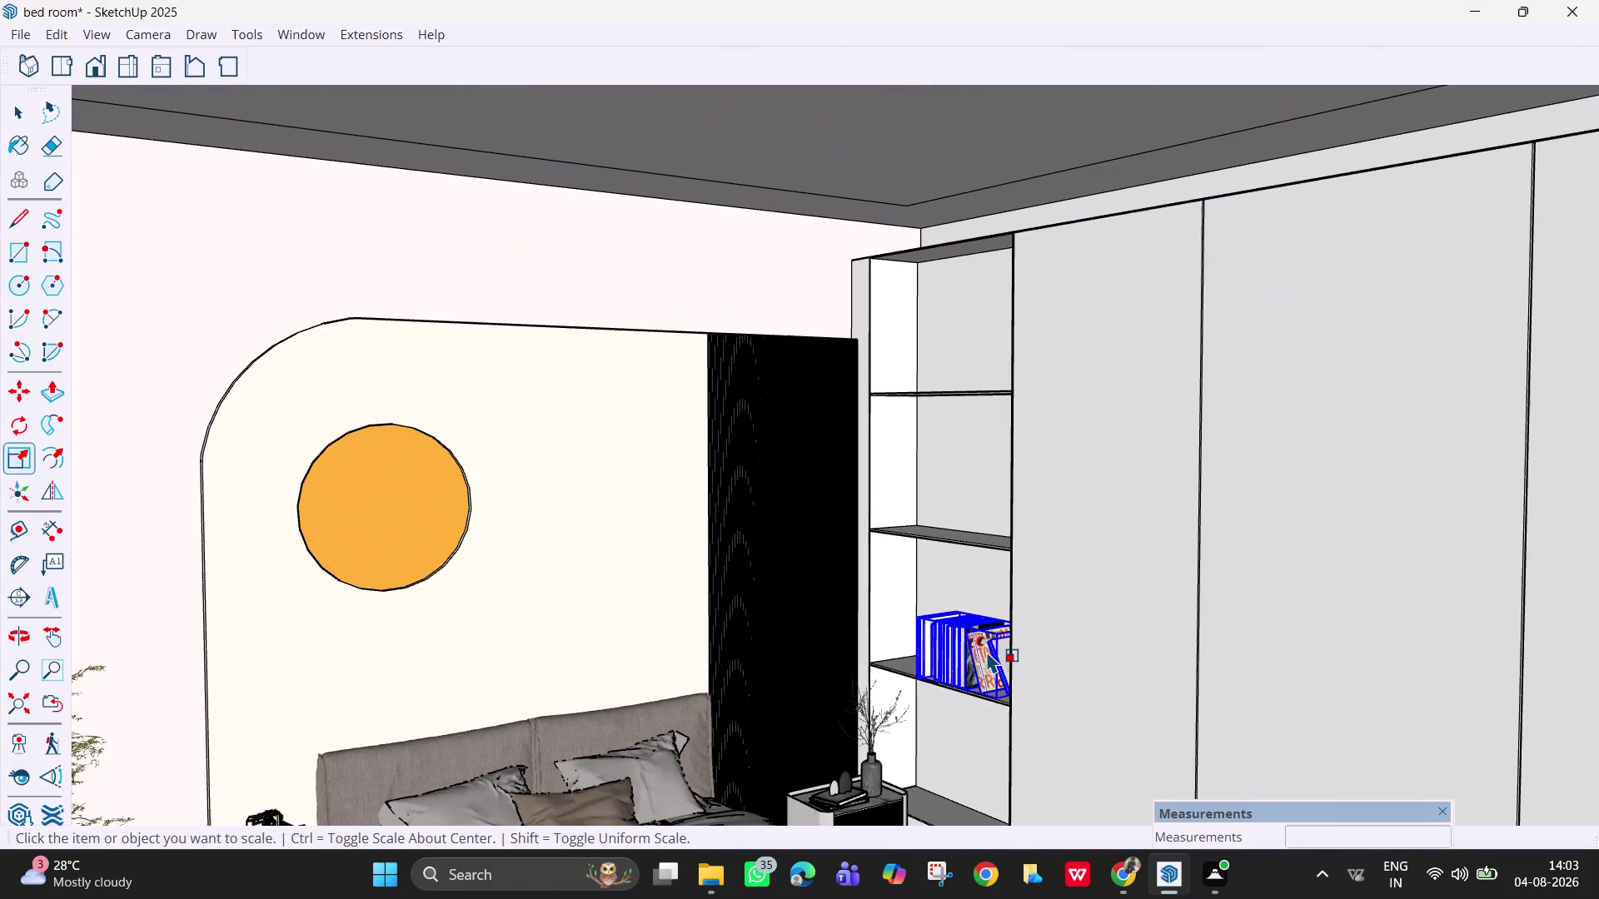
scroll(down, 3)
middle_drag(982, 717, 1056, 715)
scroll(down, 3)
key(Escape)
key(space)
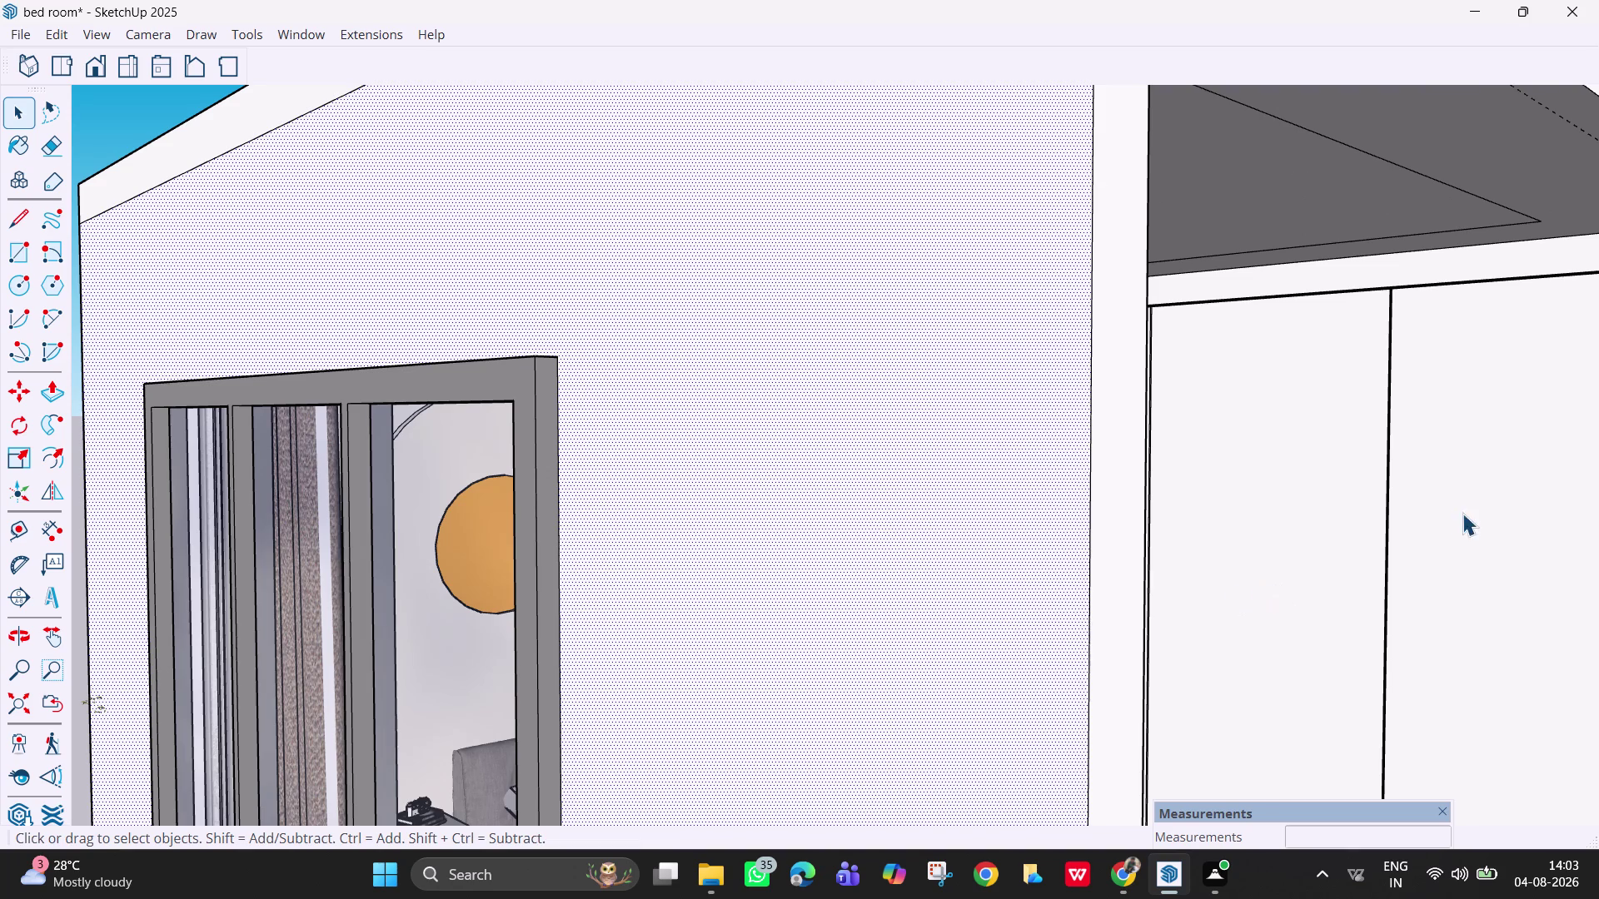
scroll(down, 3)
middle_drag(1180, 523, 986, 519)
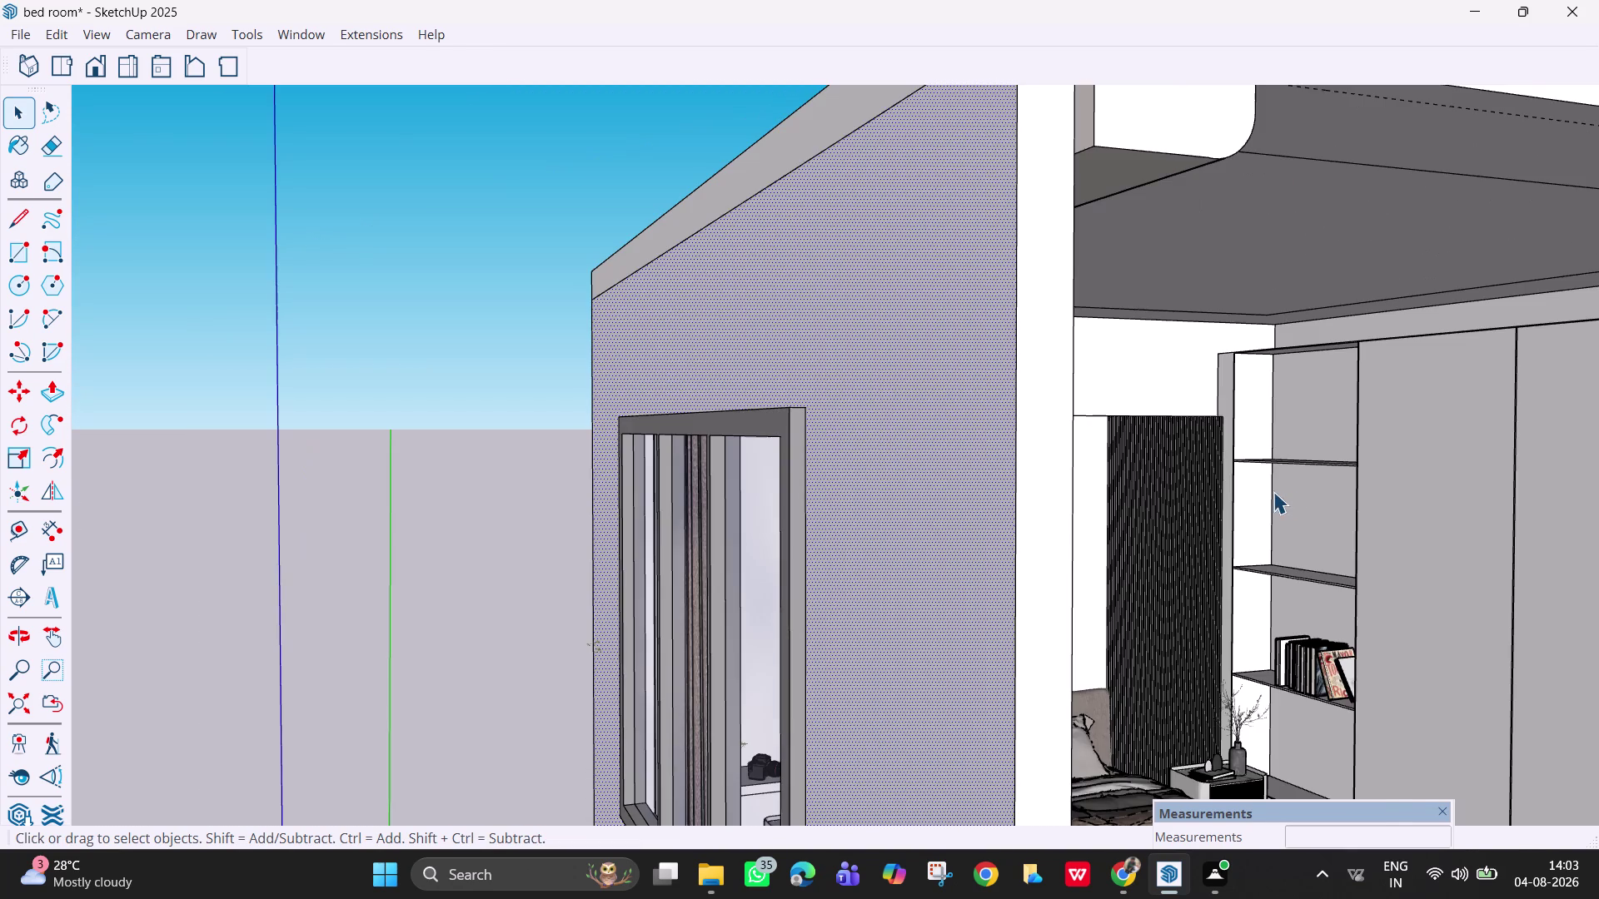
middle_drag(1261, 492, 1101, 503)
scroll(up, 3)
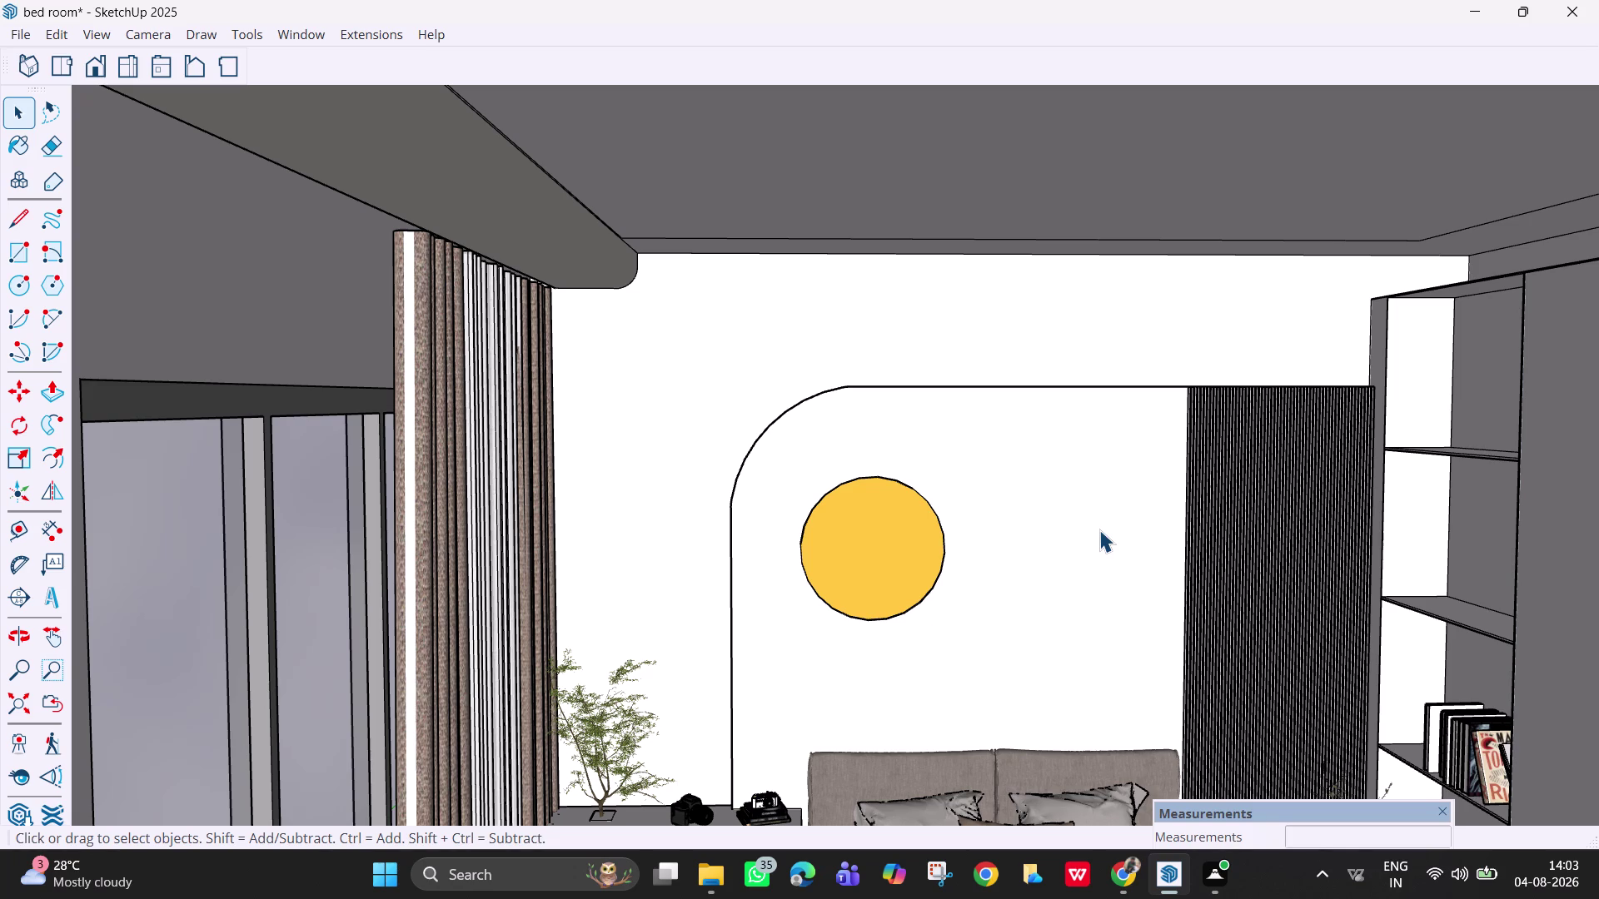
scroll(down, 3)
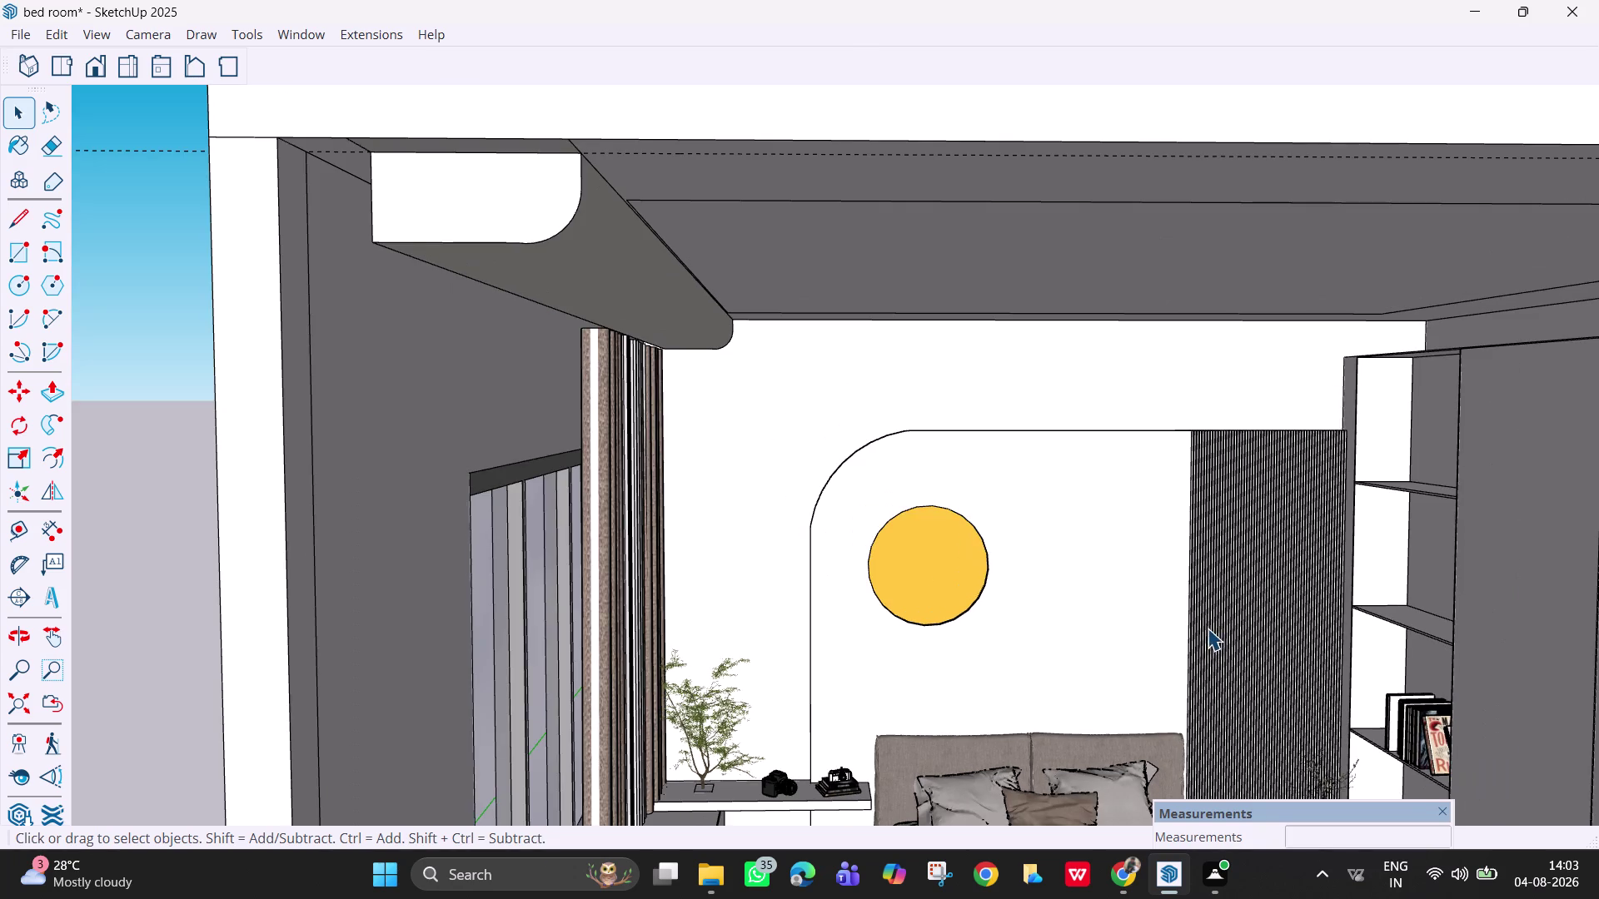
middle_drag(1208, 628, 1184, 643)
scroll(down, 3)
scroll(down, 3)
scroll(down, 3)
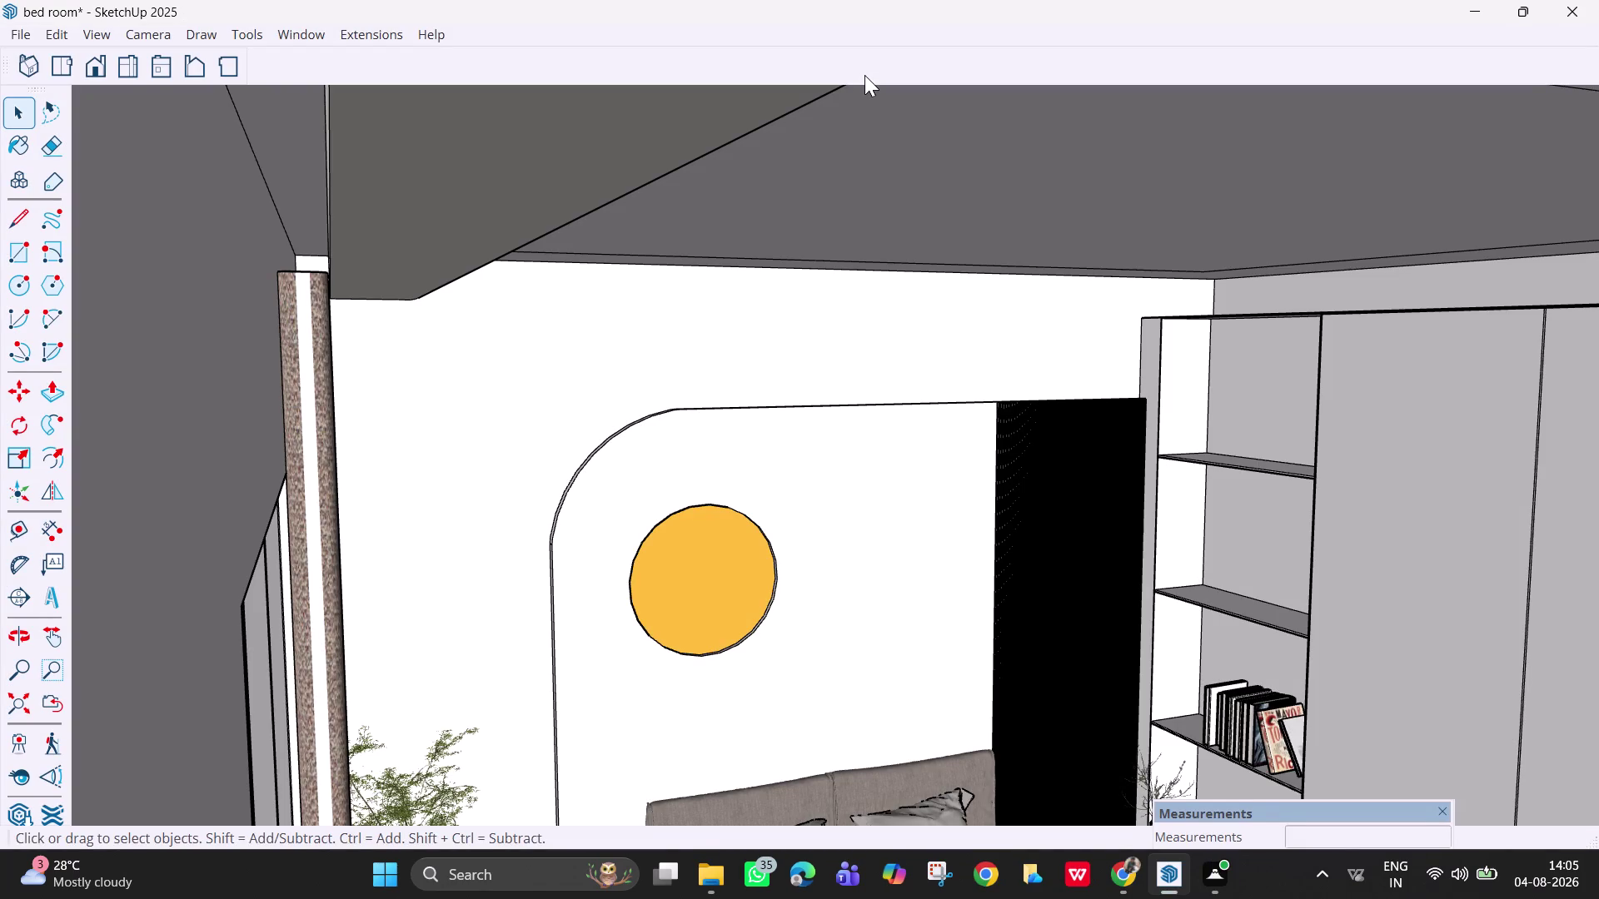
Open the 3D Warehouse panel from the Window menu.
click(293, 33)
click(359, 190)
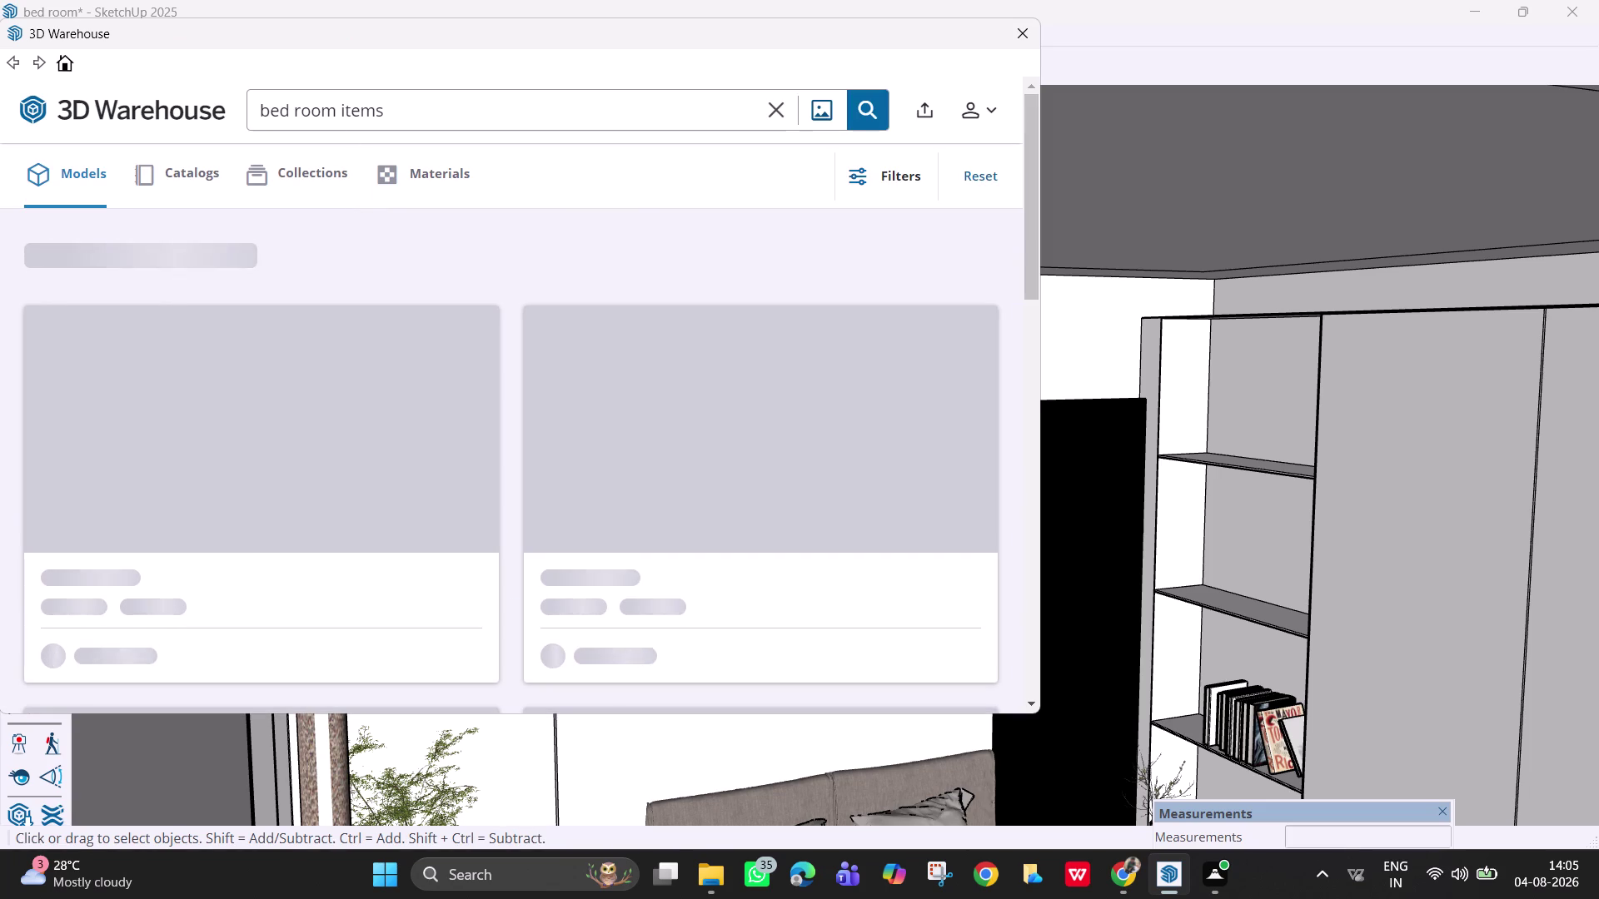
Replace the previous 3D Warehouse search with 'toys' and run it.
click(449, 109)
key(BackSpace)
key(BackSpace)
key(BackSpace)
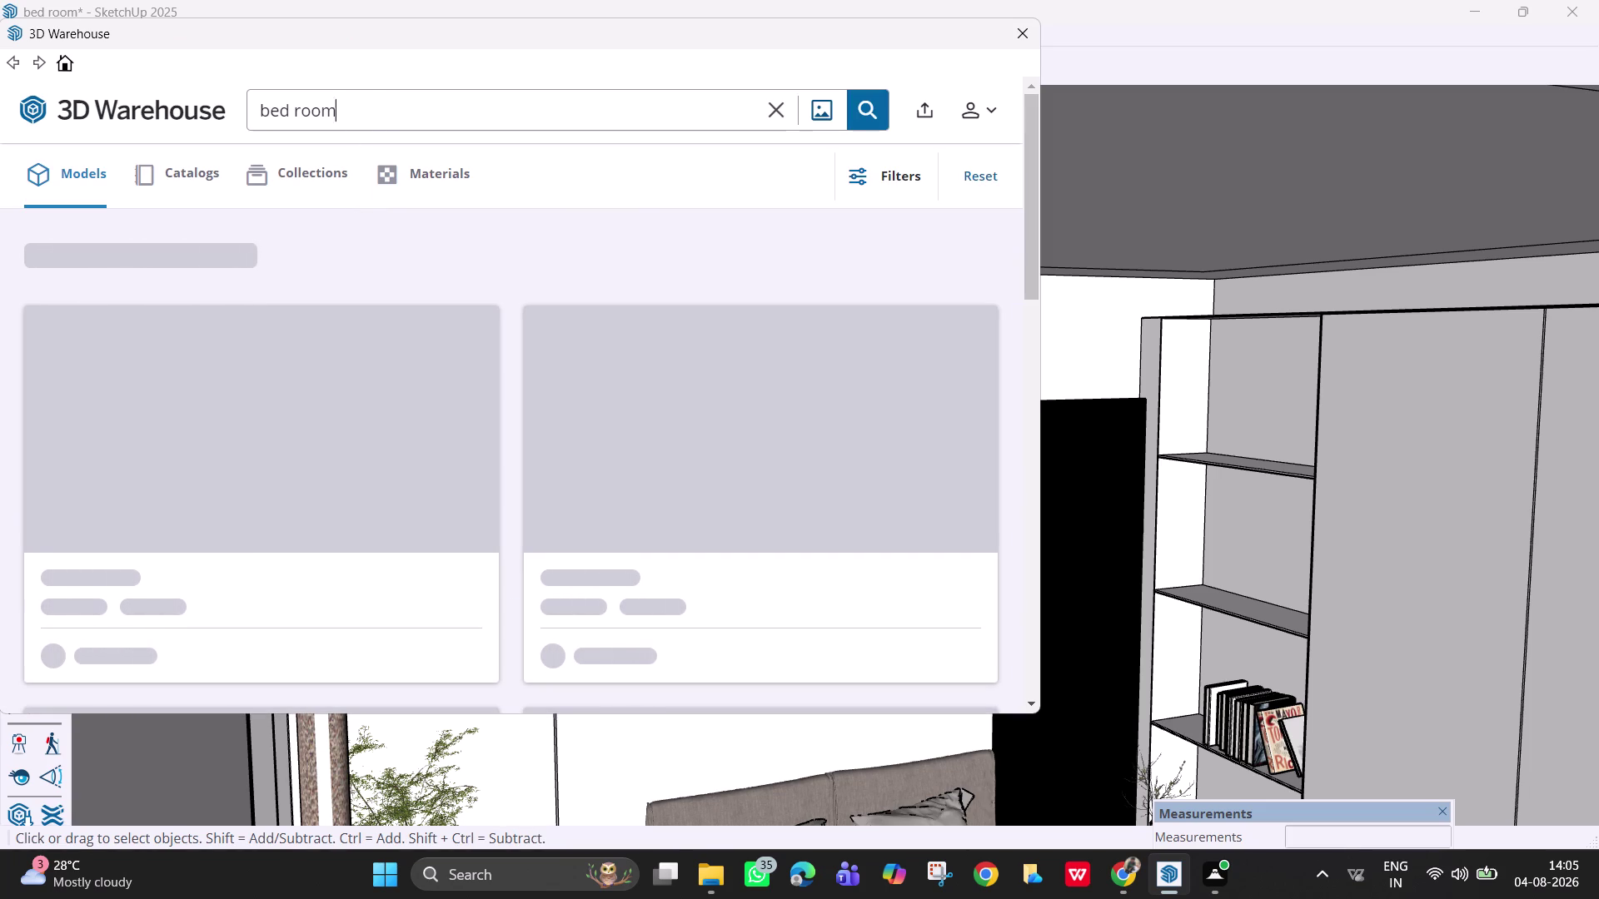
text(t)
text(oys)
key(Return)
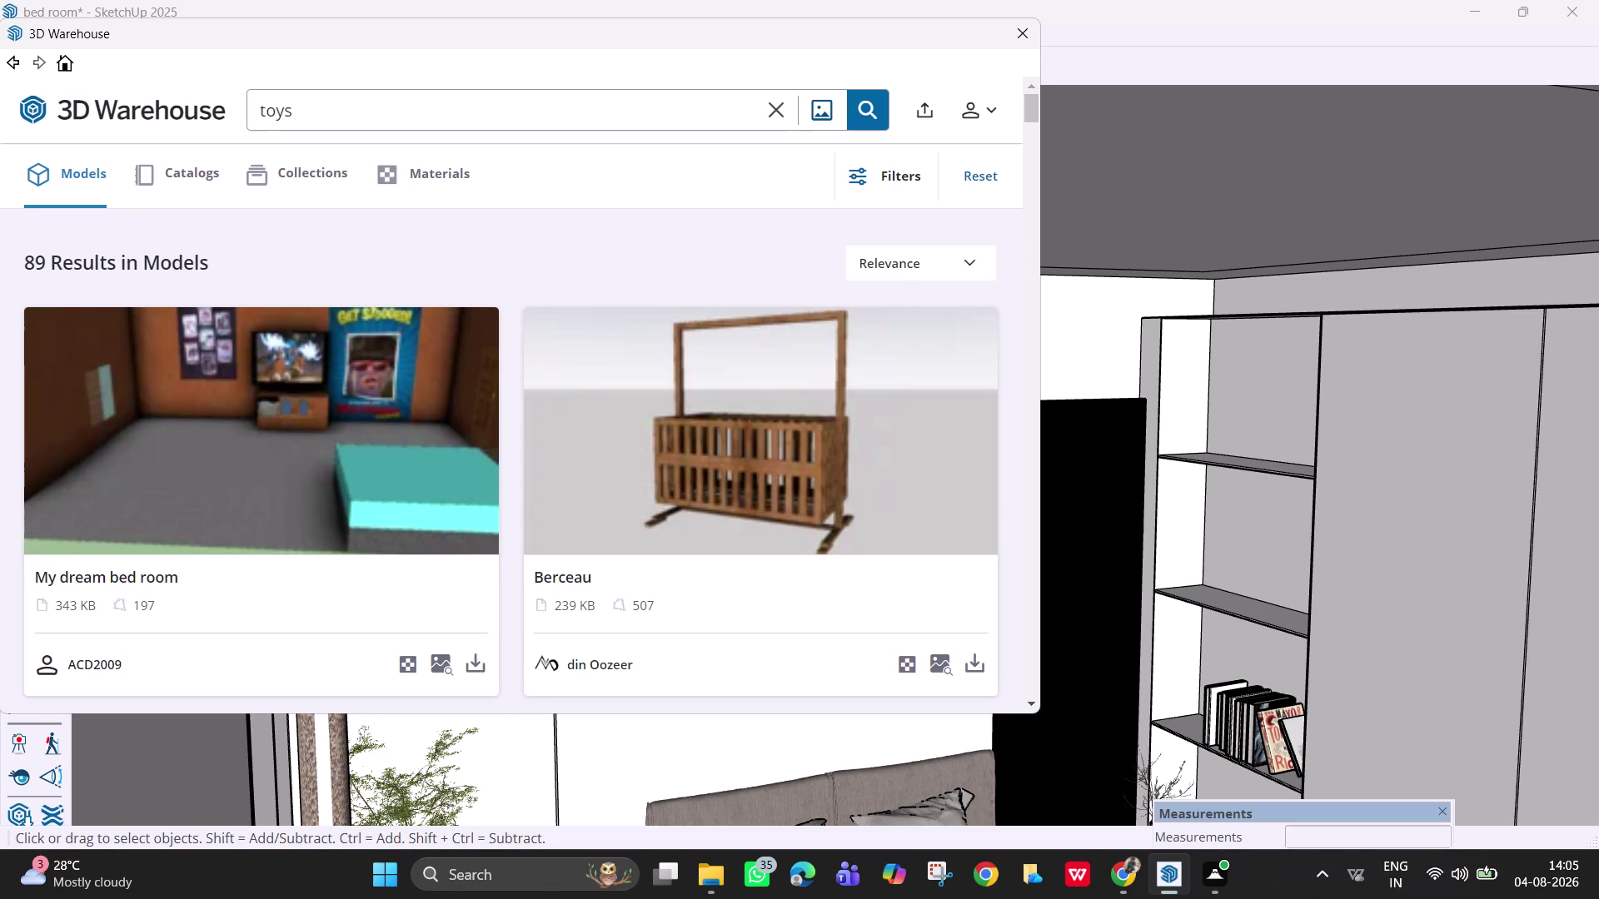
Scroll through the 'toys' results until the Toy ship card is visible.
scroll(down, 3)
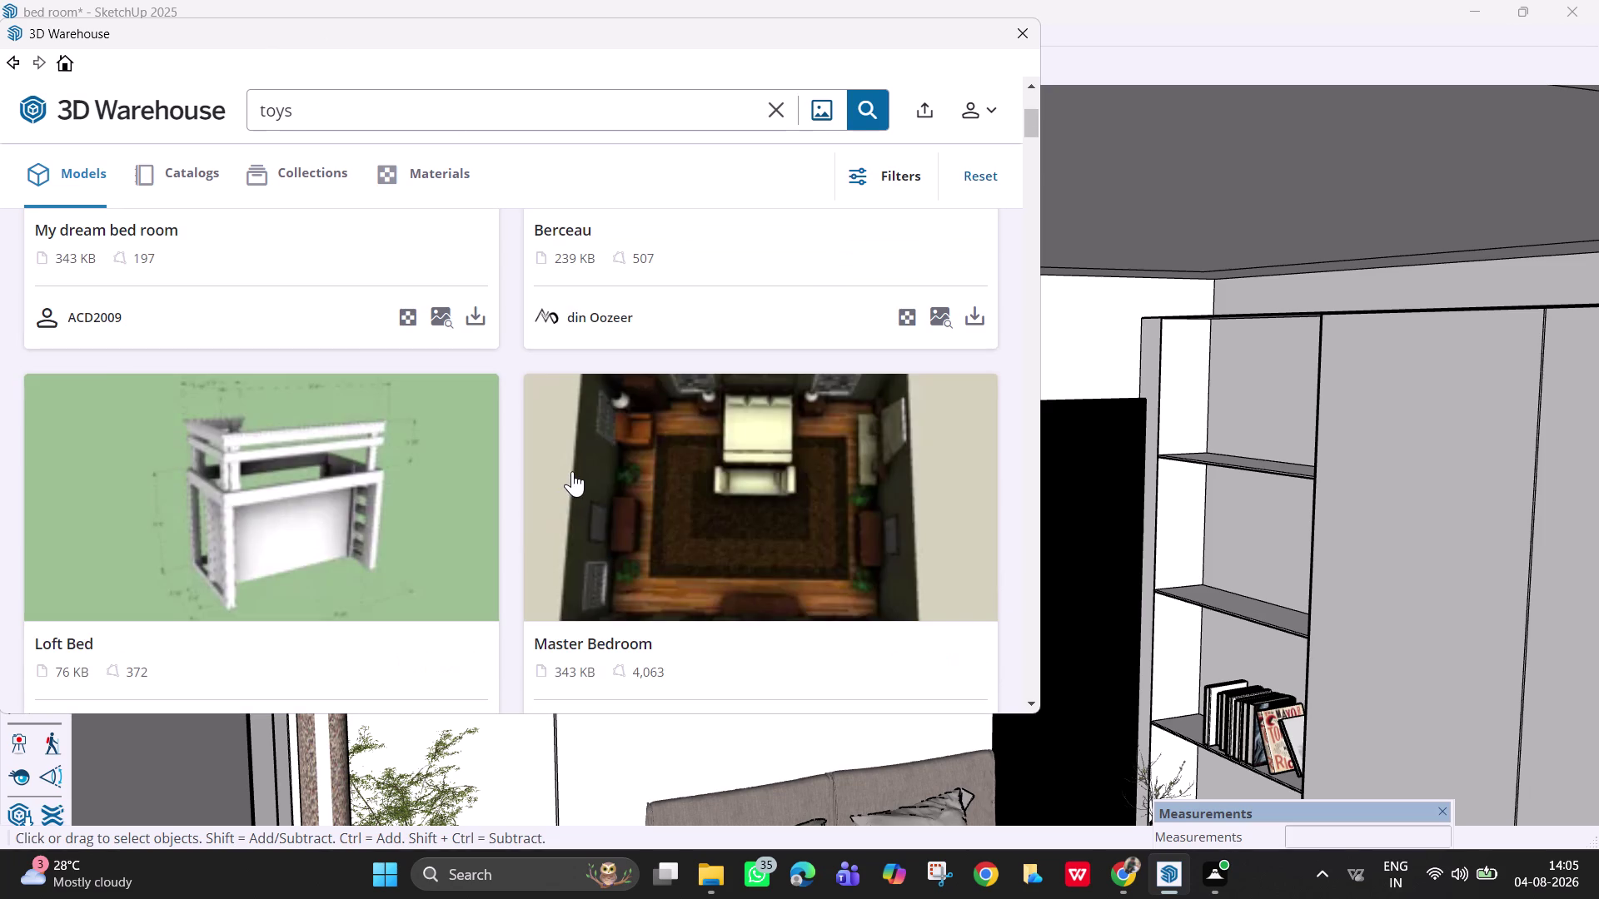
scroll(down, 3)
scroll(down, 3)
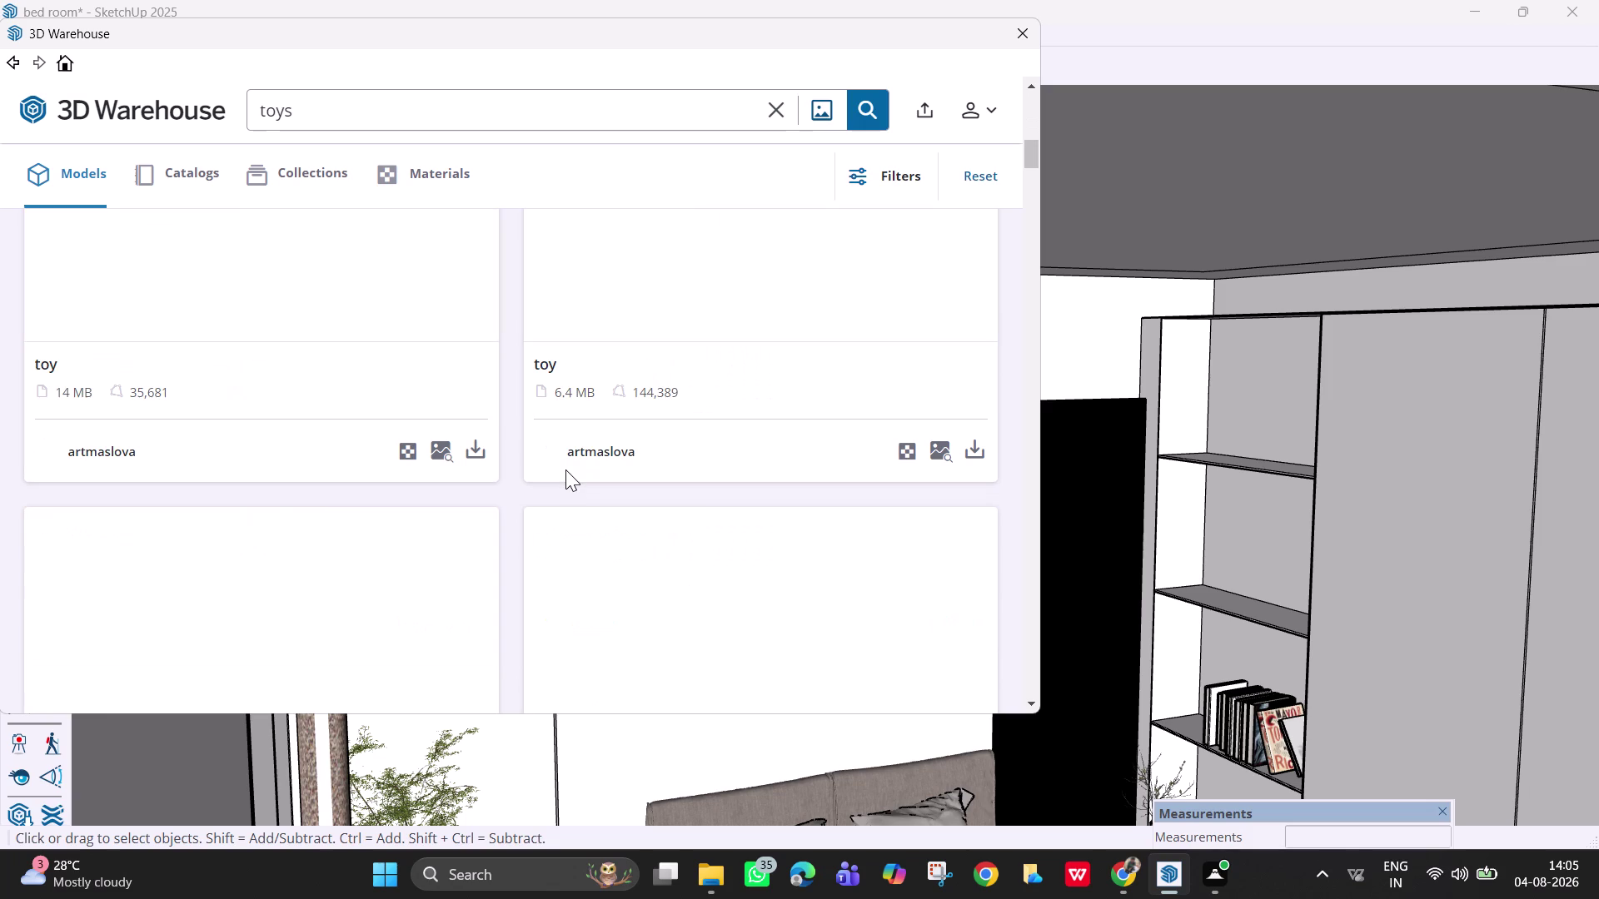
scroll(down, 3)
scroll(up, 3)
scroll(up, 3)
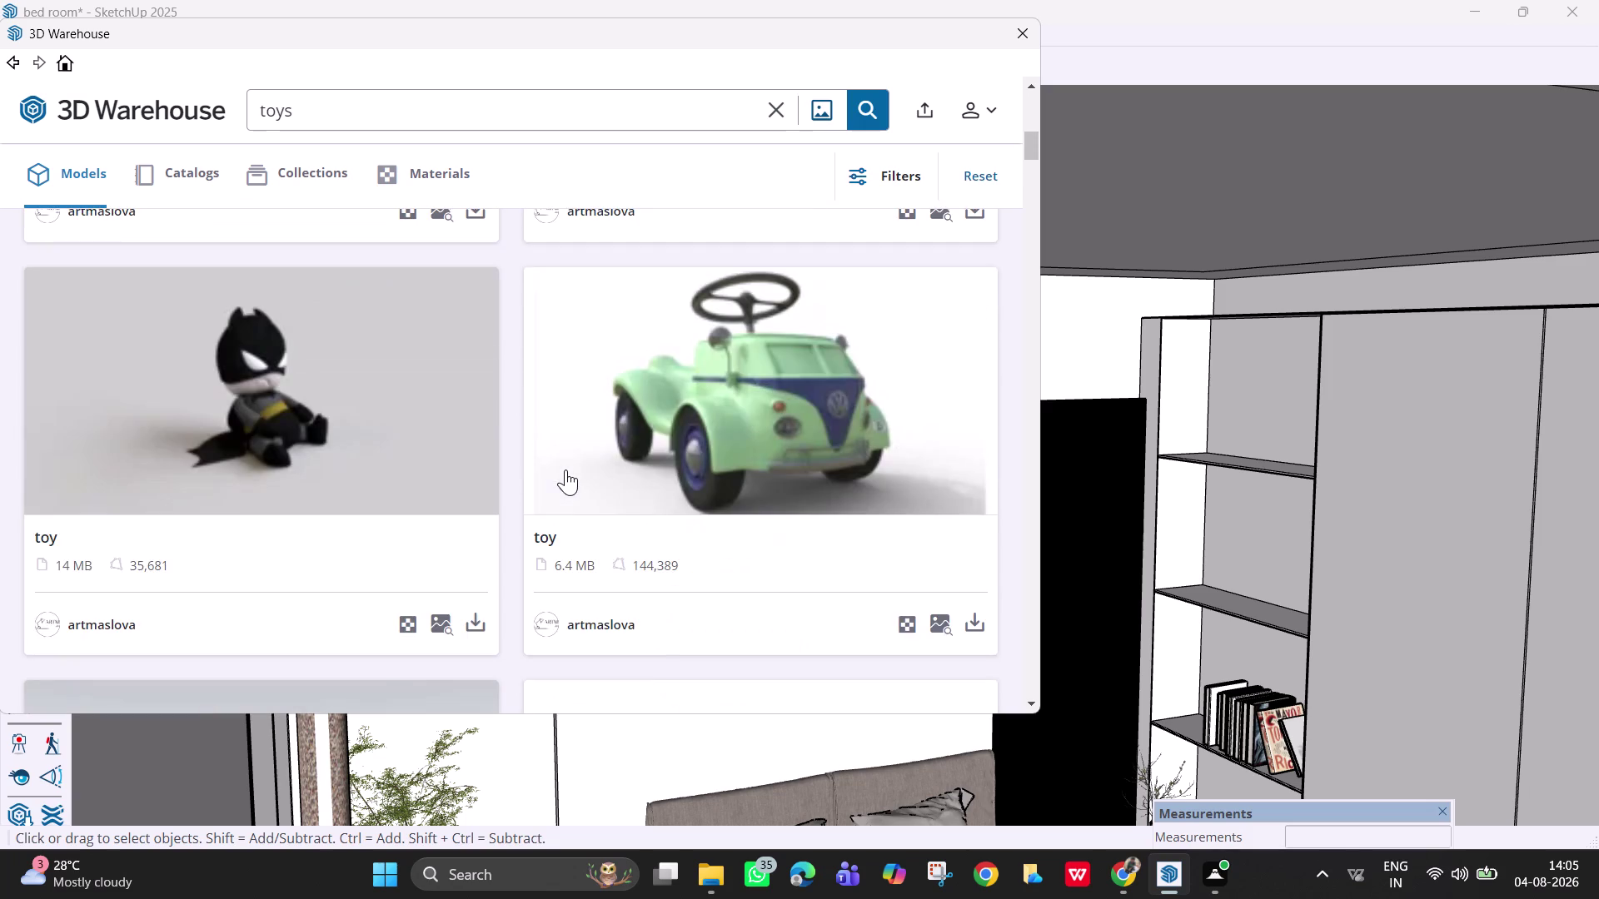
scroll(down, 3)
scroll(down, 3)
scroll(down, 3)
scroll(down, 3)
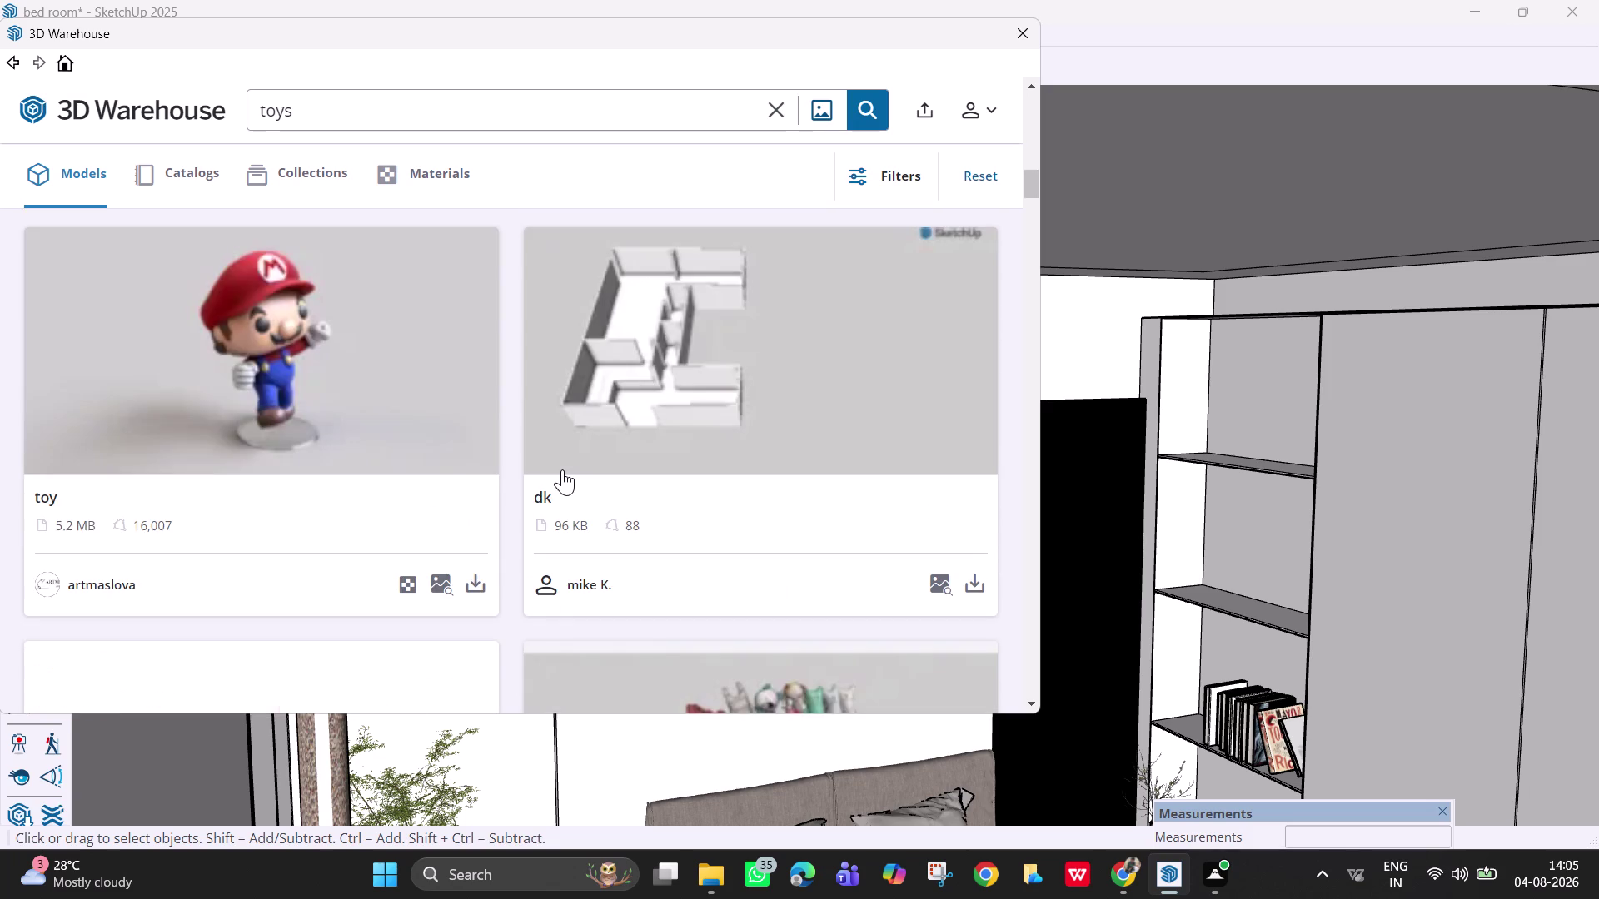
scroll(down, 3)
scroll(down, 3)
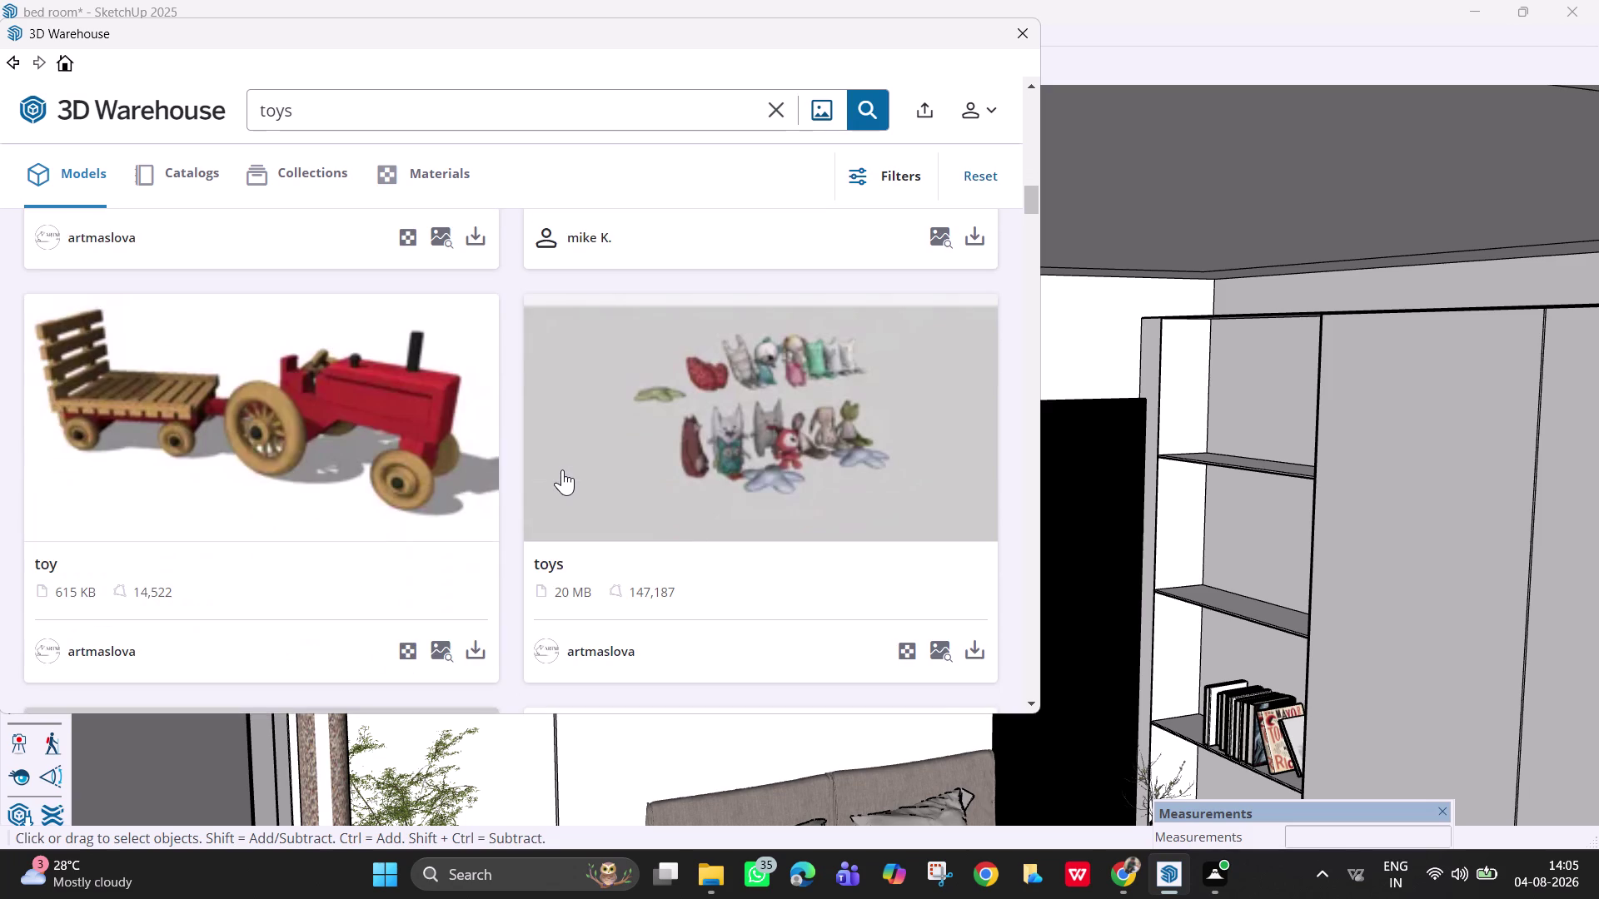
scroll(down, 3)
scroll(down, 3)
scroll(down, 3)
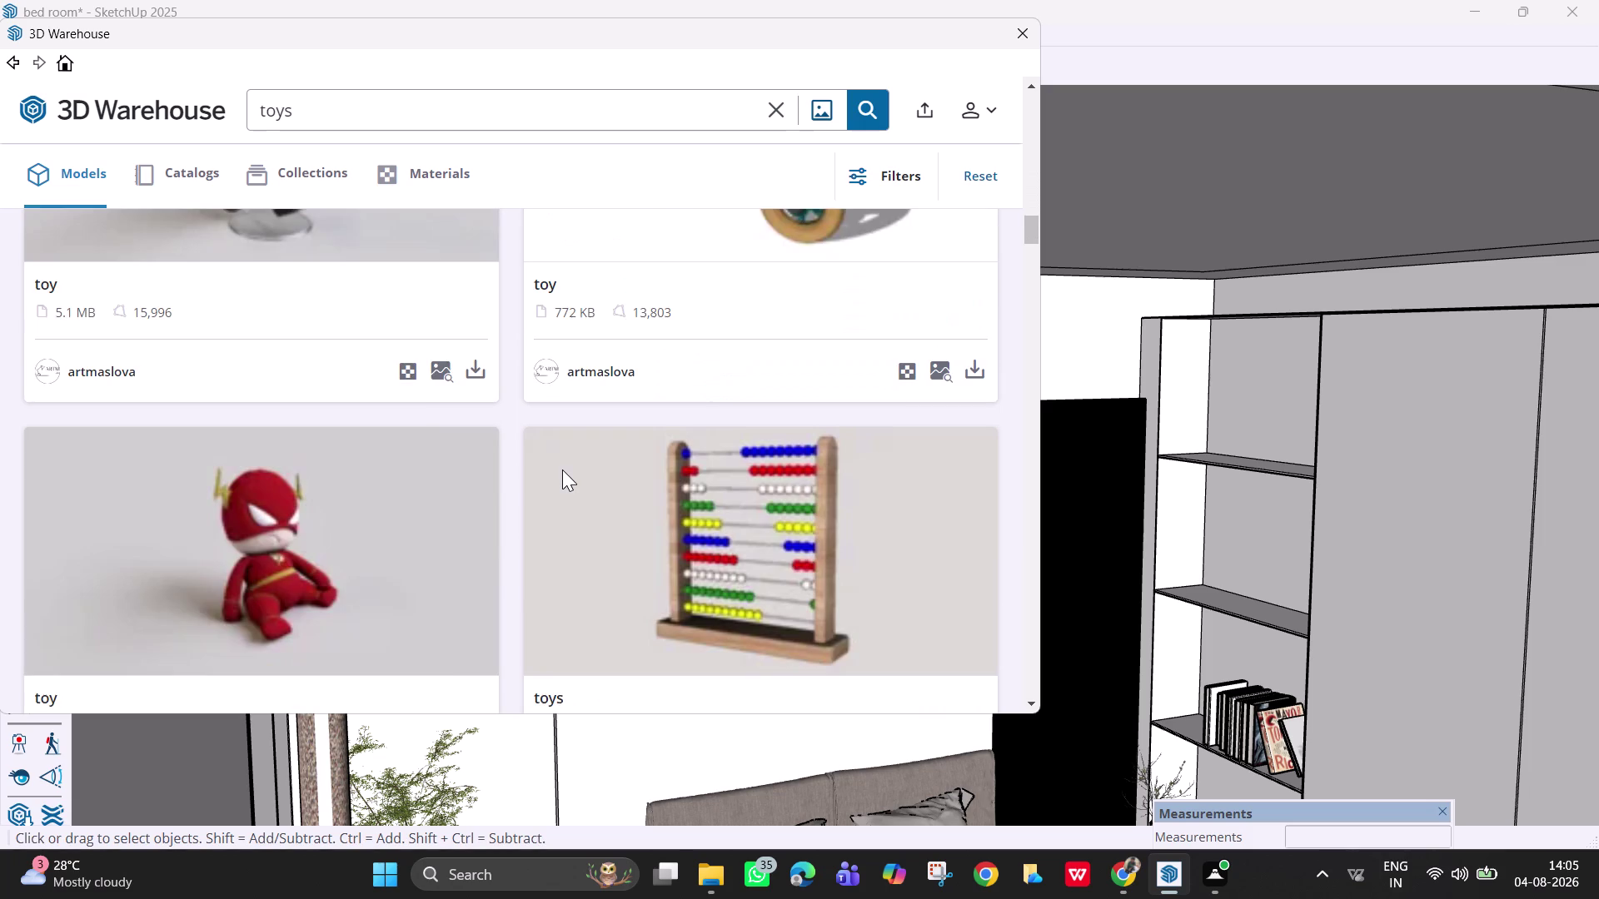
scroll(down, 3)
scroll(down, 3)
scroll(down, 3)
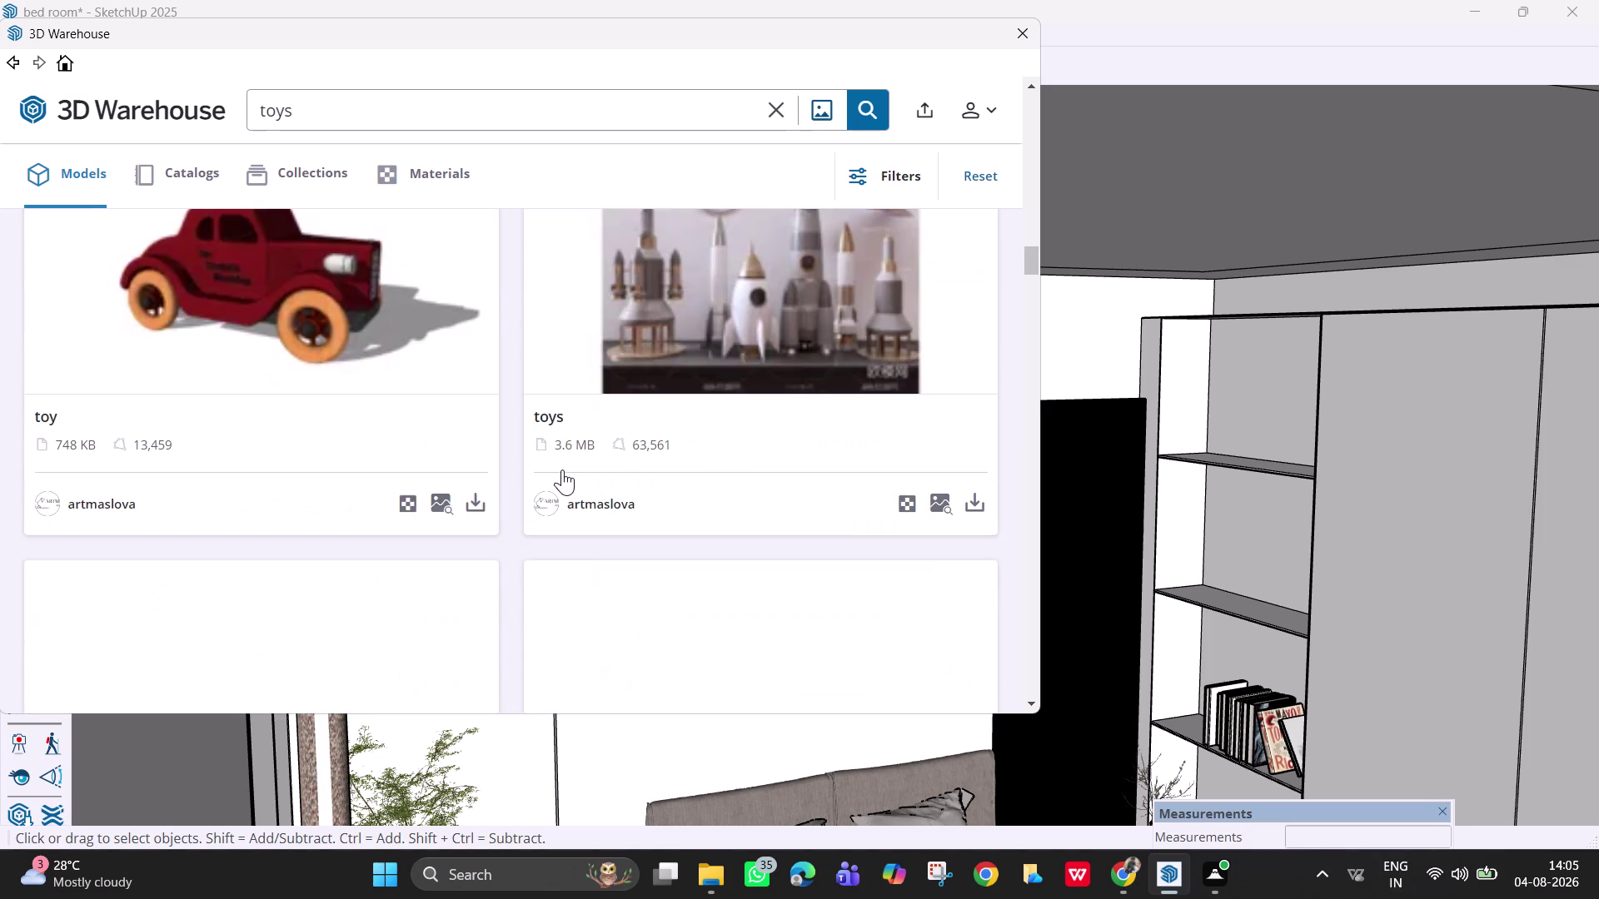
scroll(down, 3)
scroll(down, 3)
scroll(down, 3)
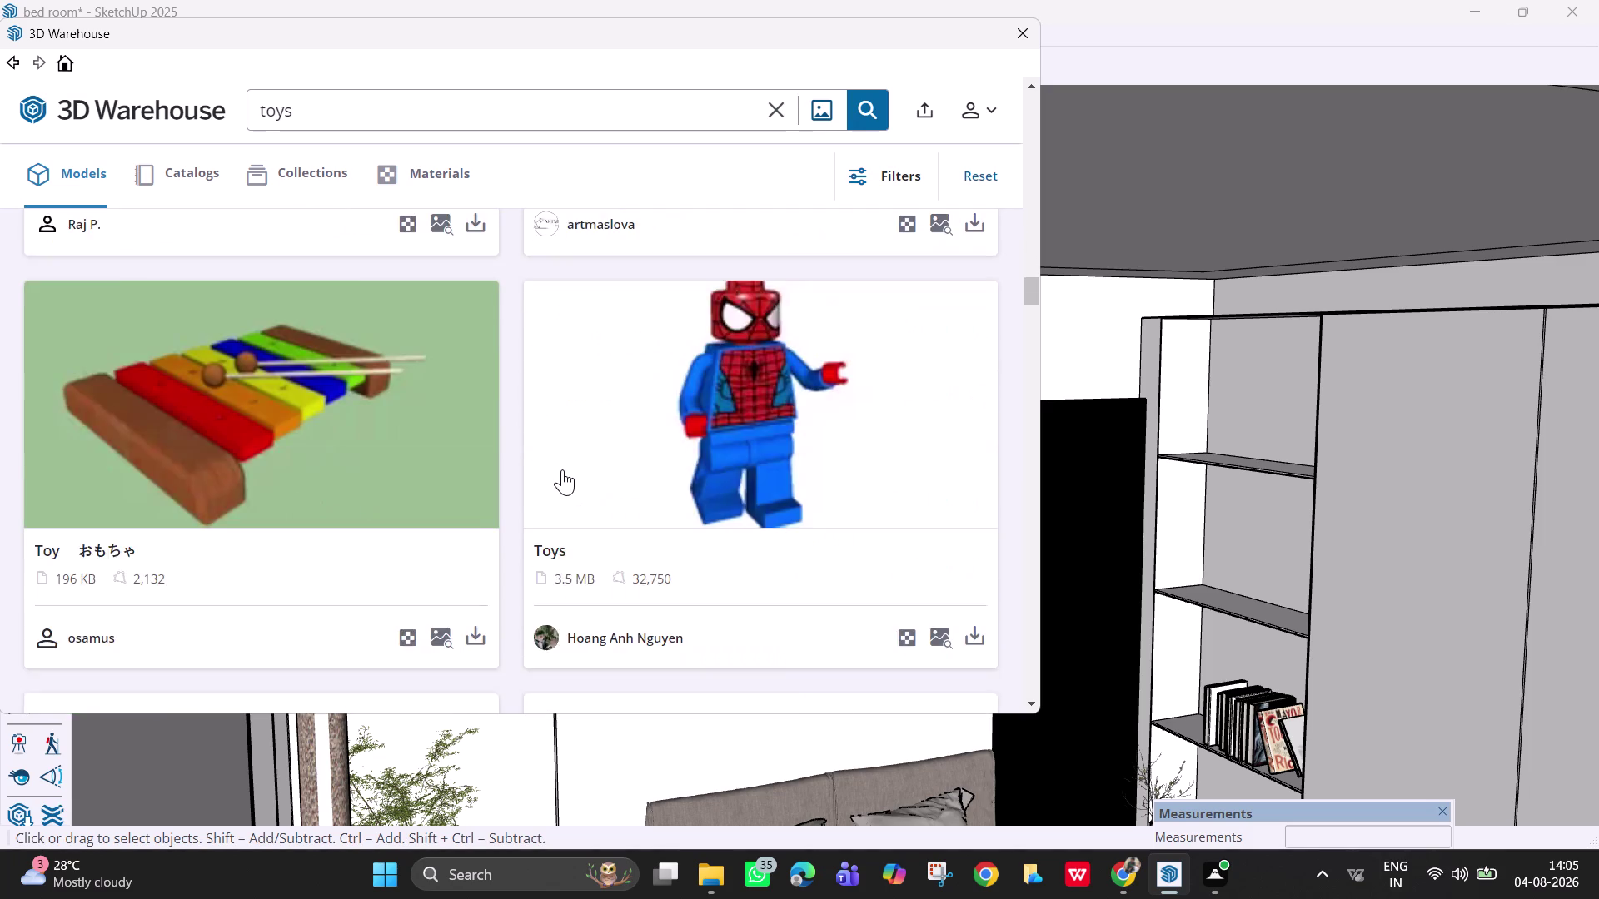
scroll(down, 3)
scroll(down, 3)
scroll(down, 3)
scroll(down, 3)
scroll(down, 3)
scroll(down, 3)
scroll(down, 3)
scroll(down, 3)
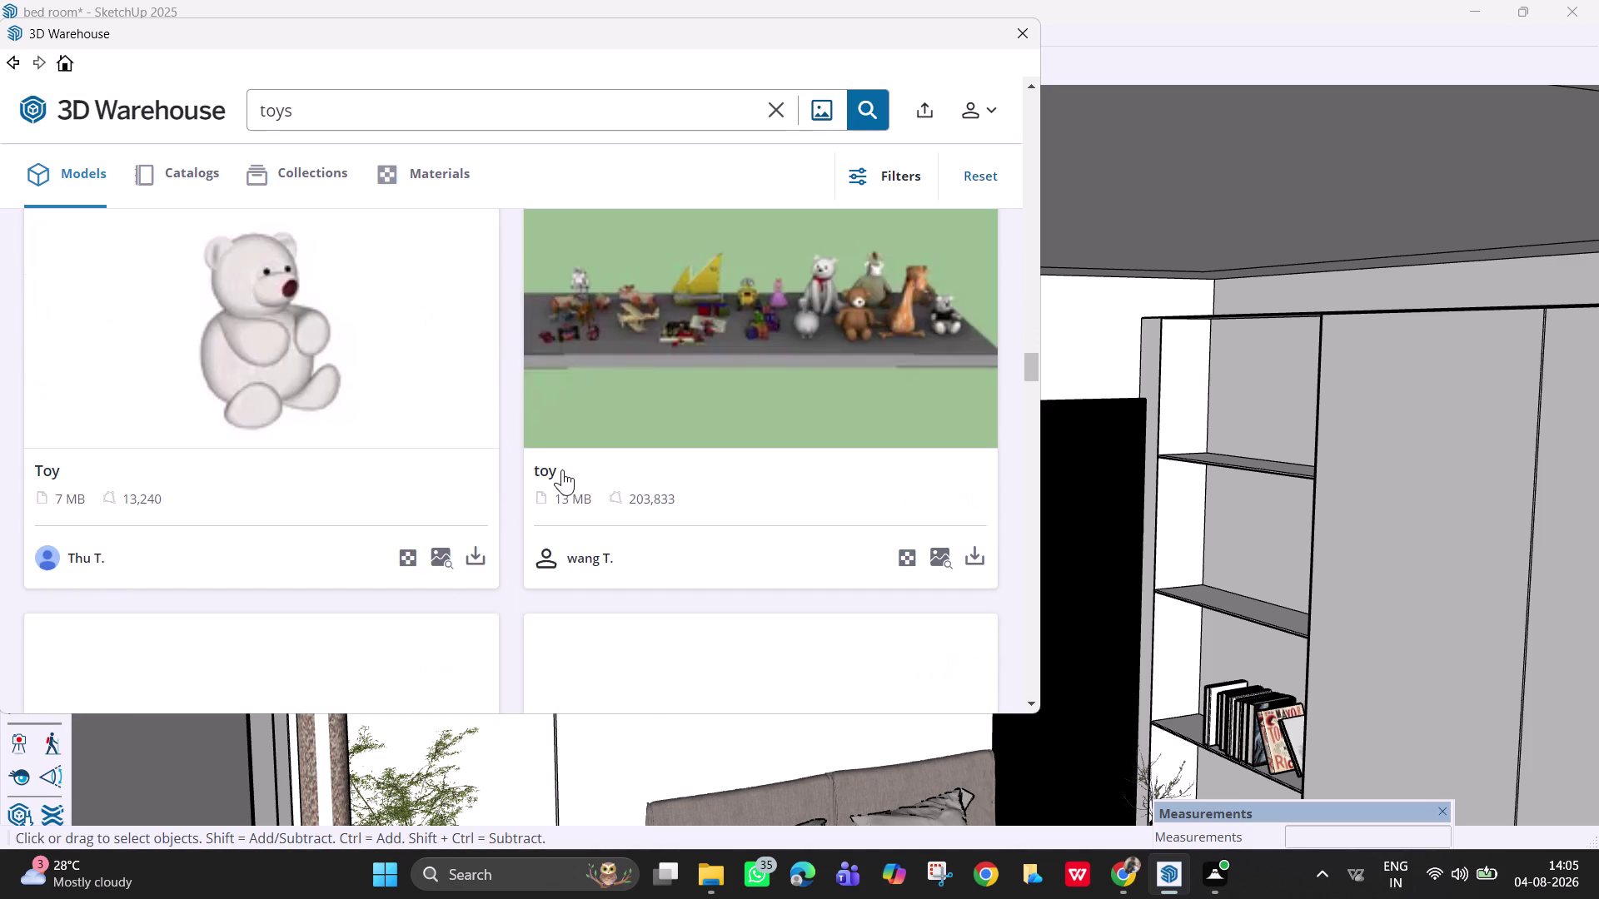
scroll(down, 3)
scroll(down, 3)
scroll(down, 3)
scroll(down, 3)
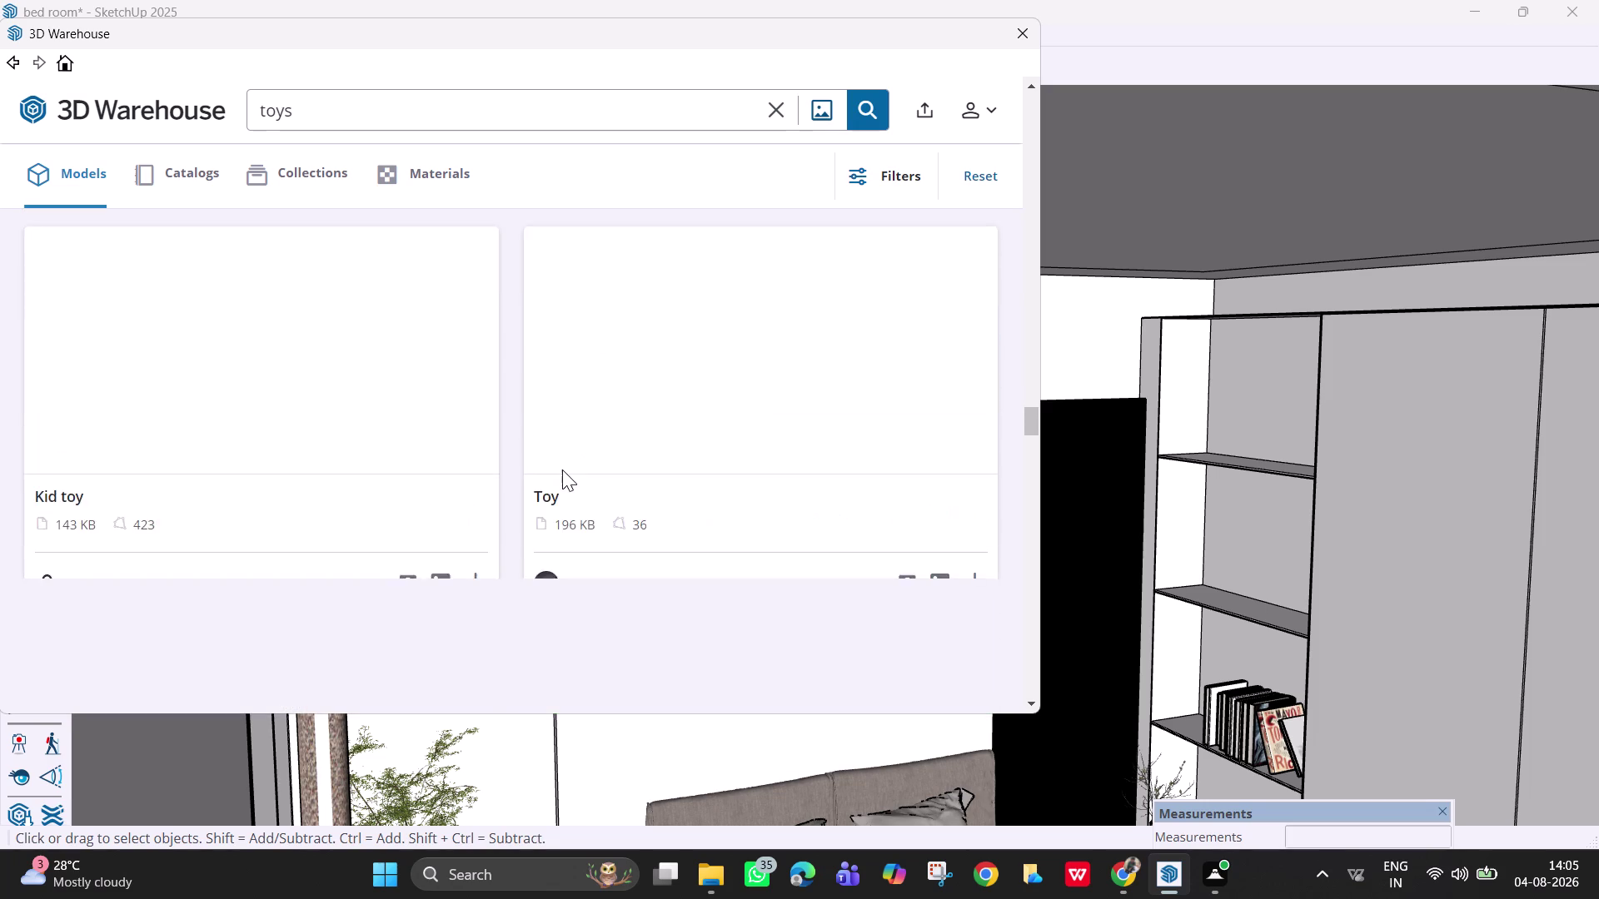
scroll(down, 3)
scroll(up, 3)
scroll(down, 3)
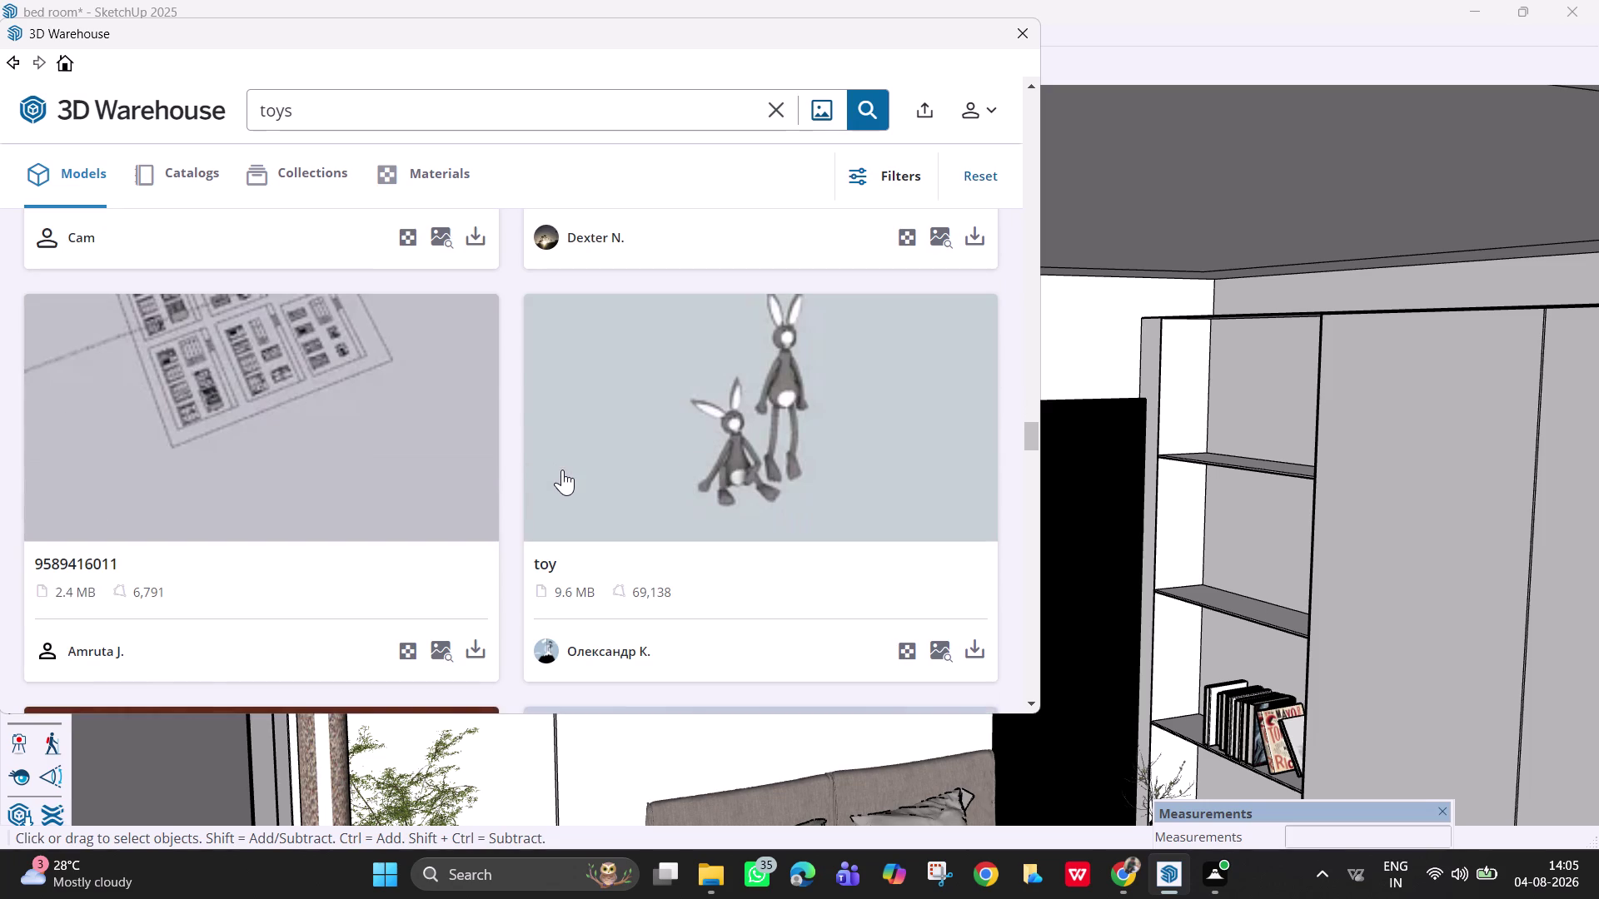
scroll(down, 3)
scroll(down, 3)
scroll(down, 3)
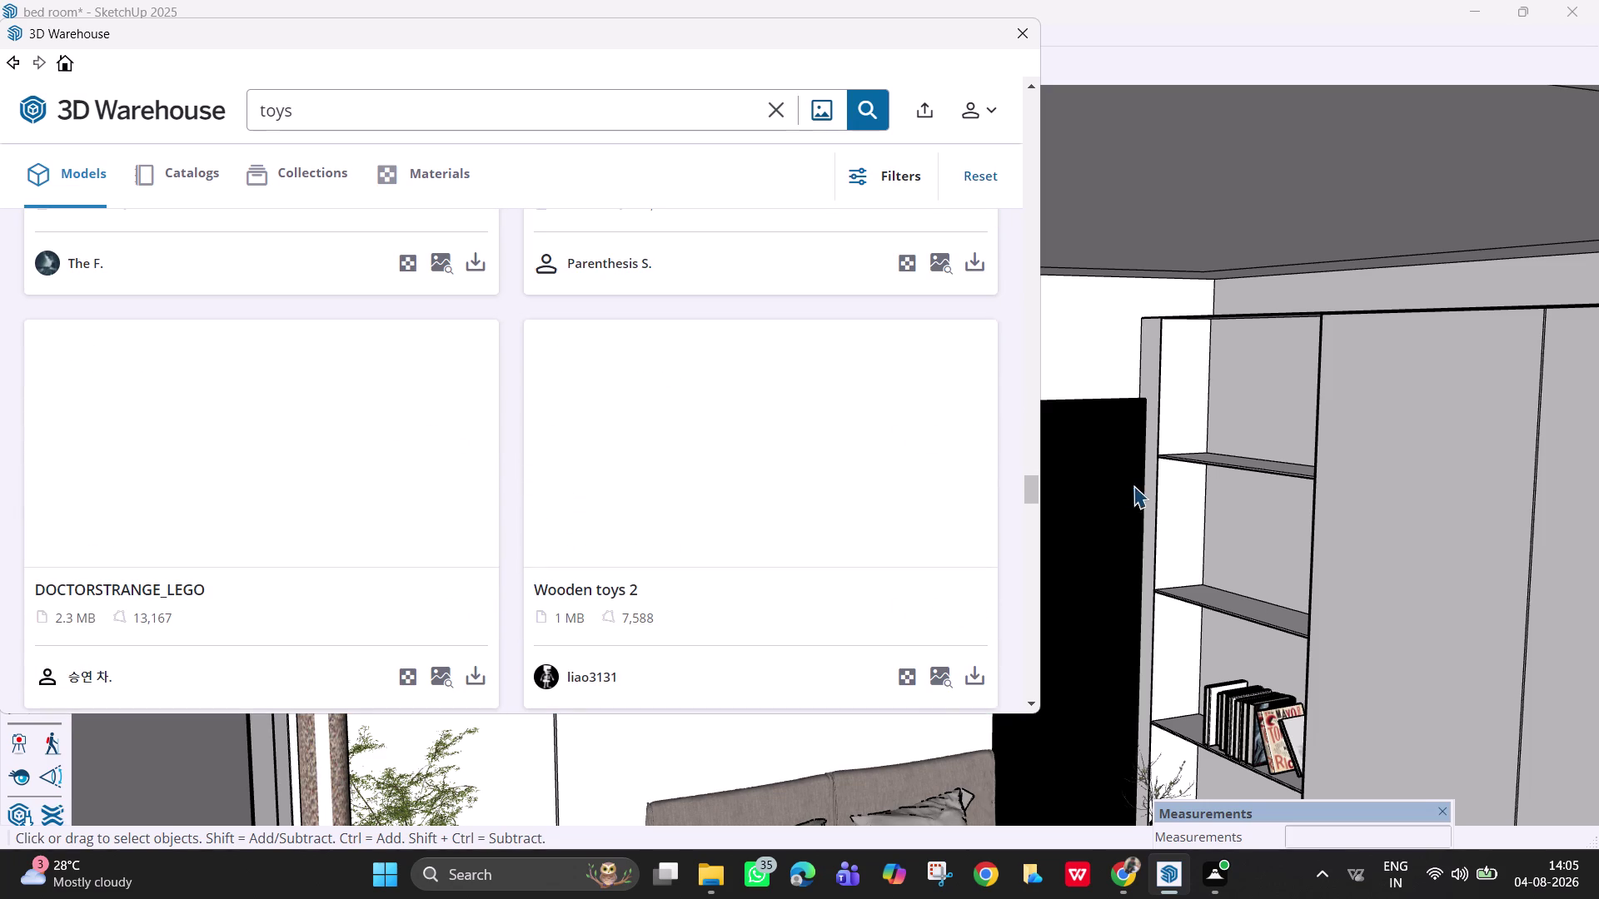
drag(1028, 482, 1028, 510)
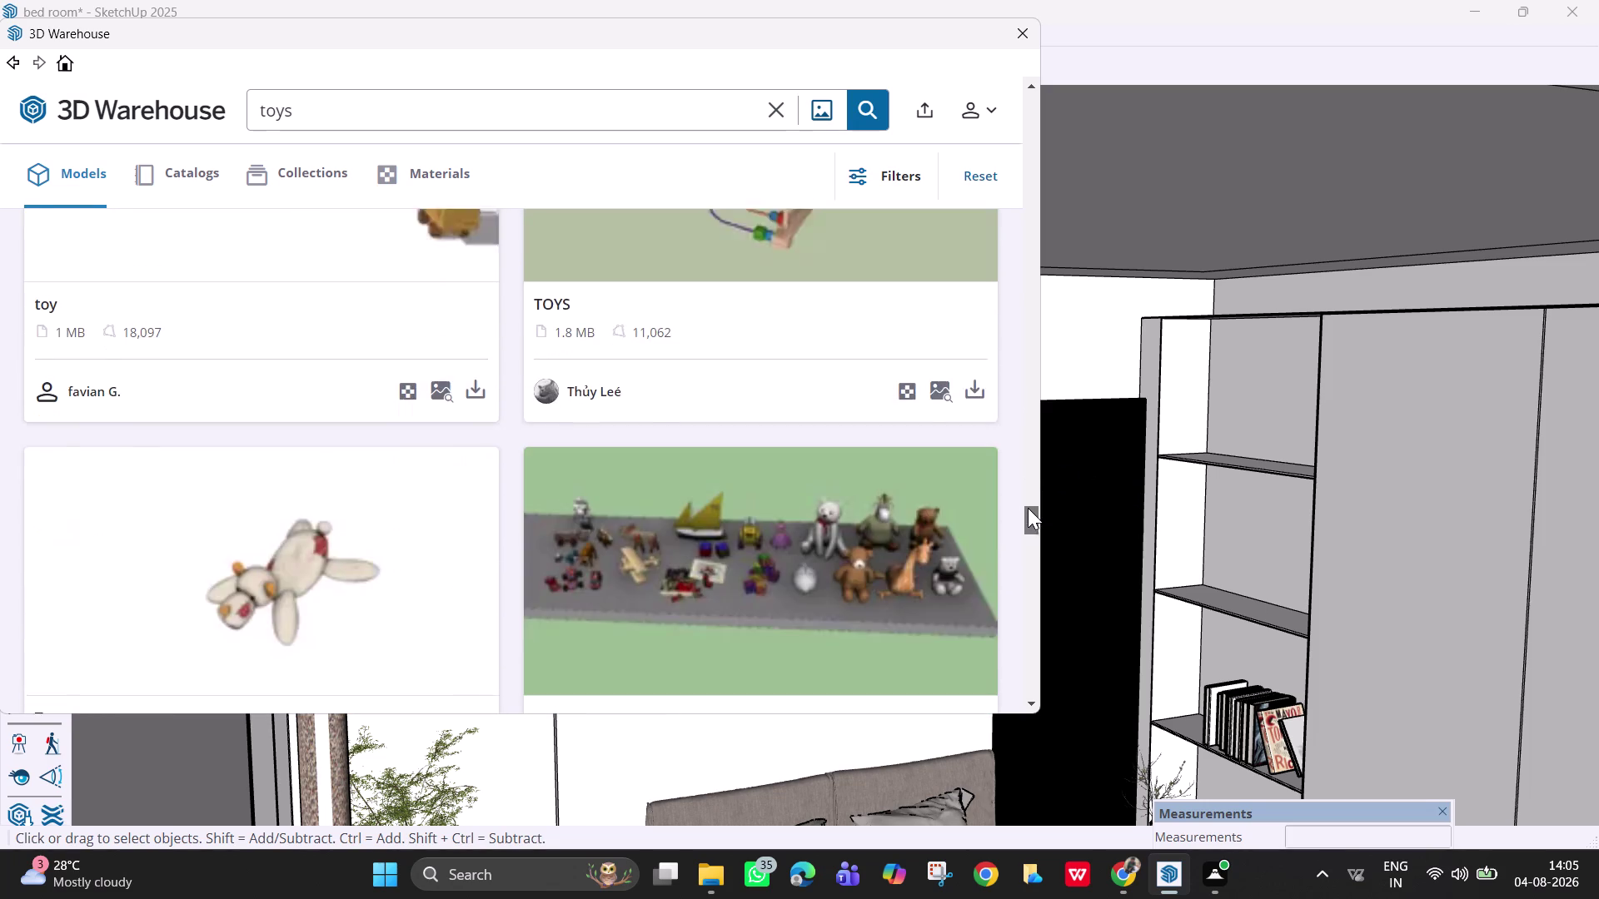
drag(1028, 511, 1018, 554)
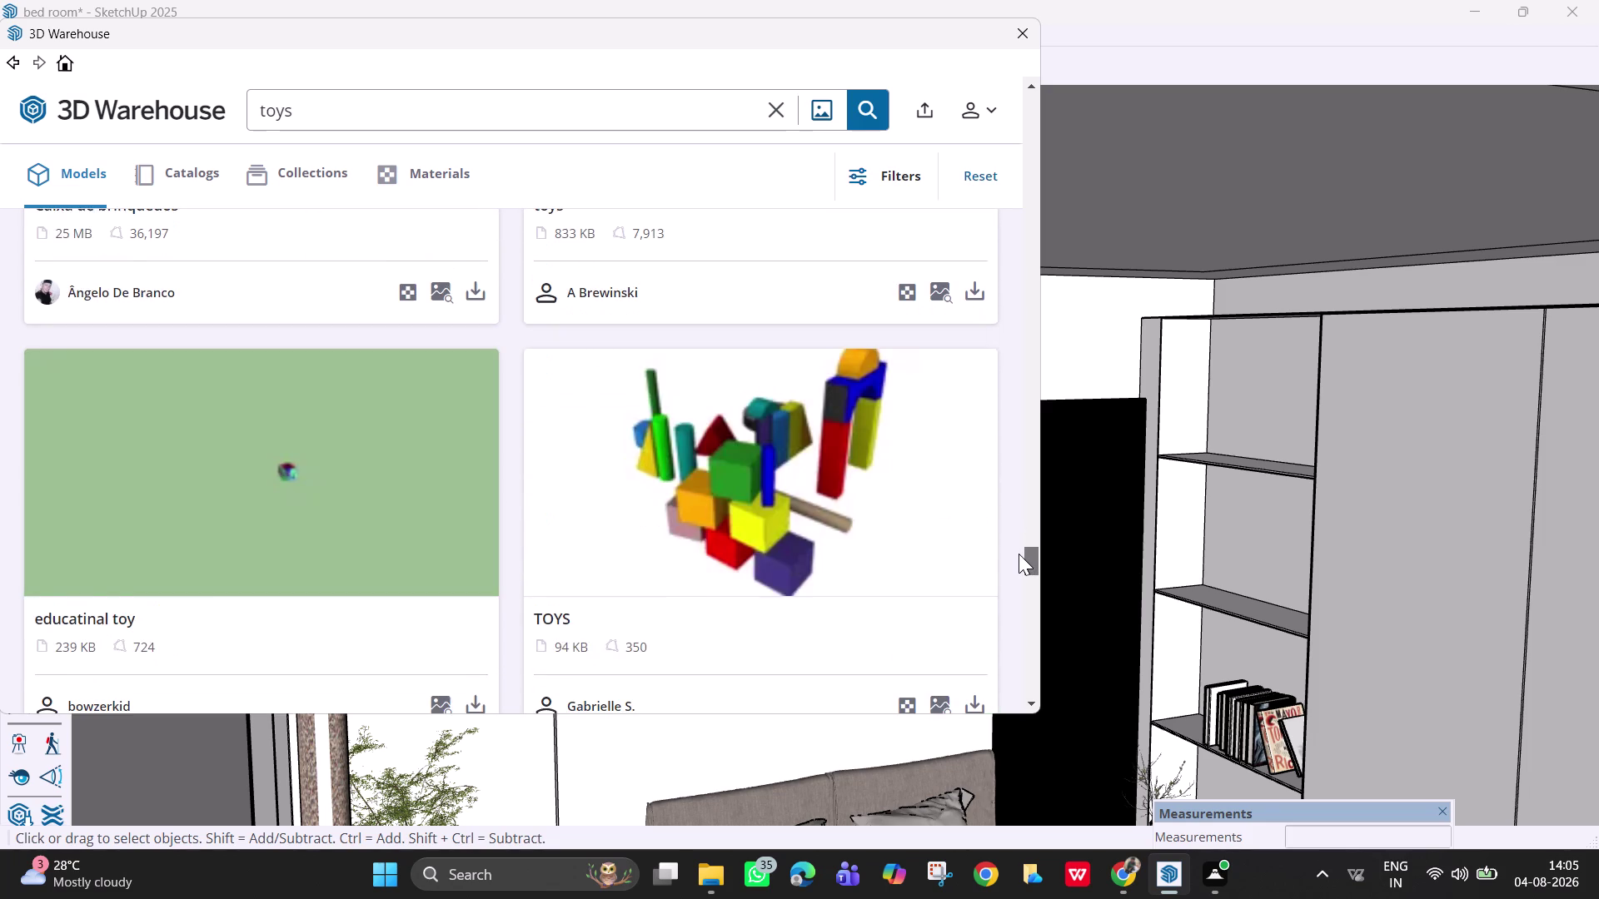
drag(1018, 553, 1016, 575)
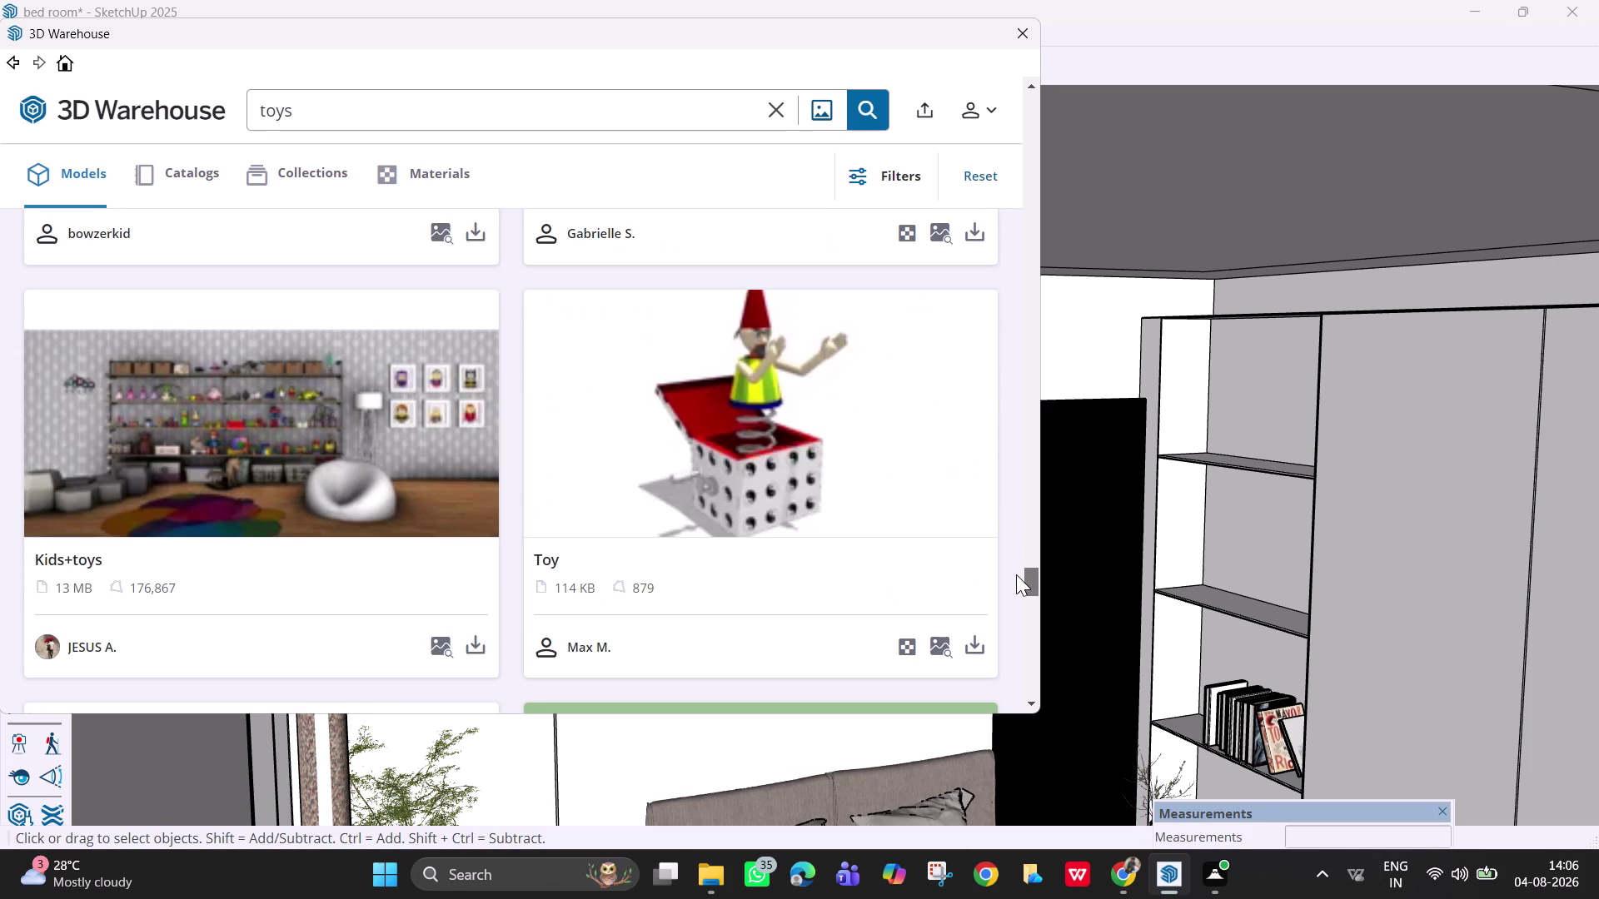
drag(1016, 575, 1024, 677)
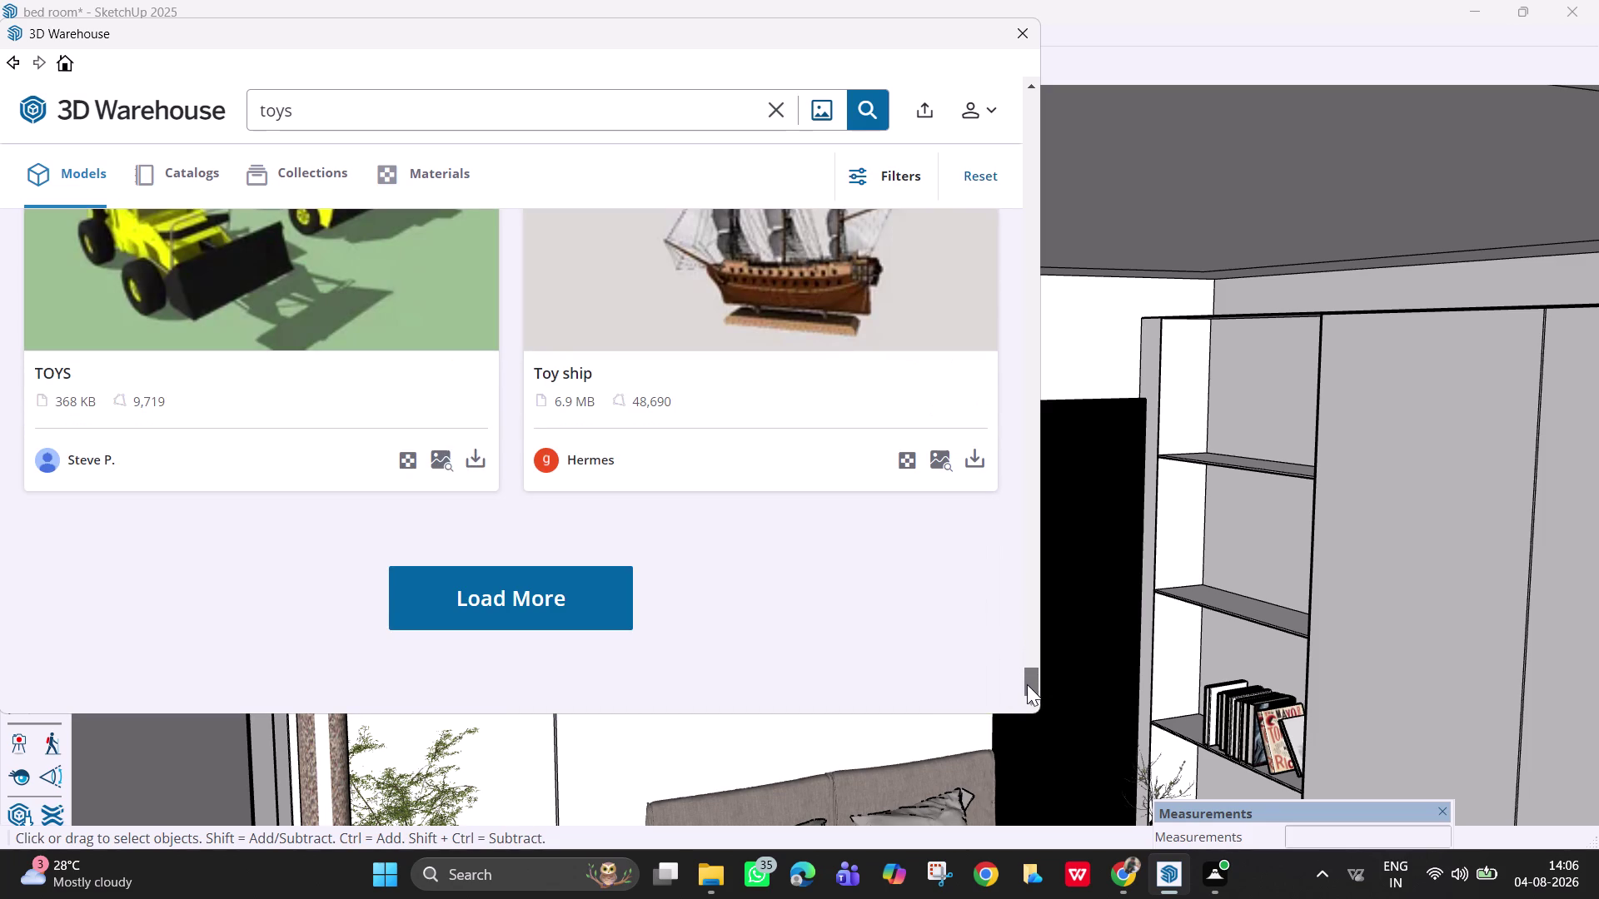
drag(1024, 677, 1034, 667)
Download the Toy ship and answer Yes to load it directly into the model.
click(977, 638)
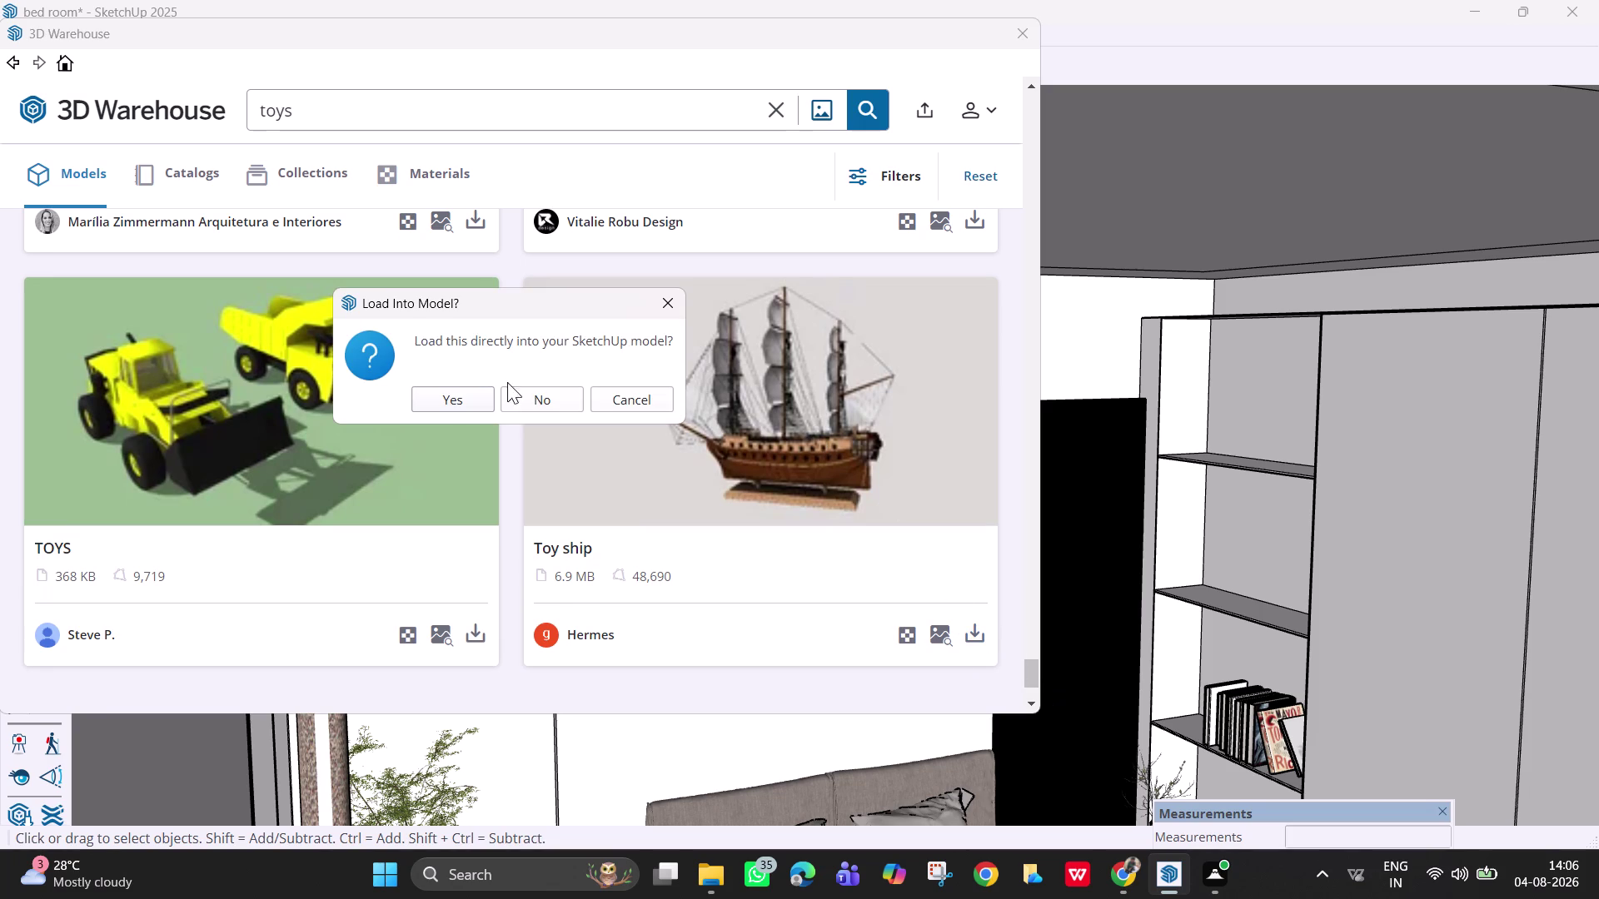
click(453, 397)
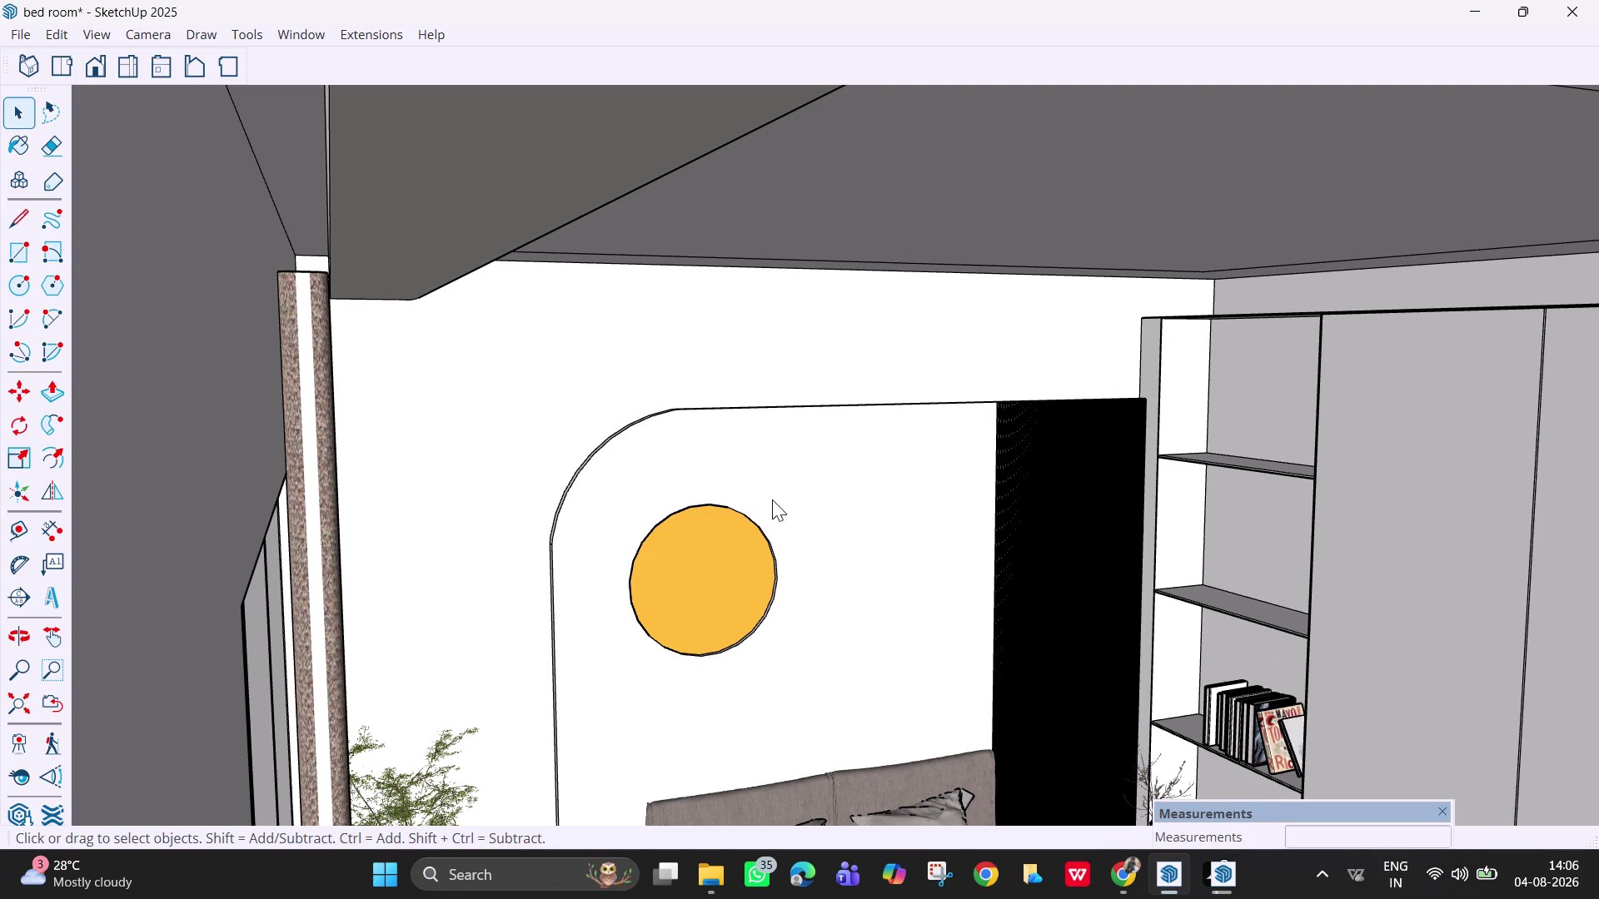
Wait for the toy ship import, opening the Window menu and dismissing the WhatsApp notification.
scroll(down, 3)
scroll(down, 3)
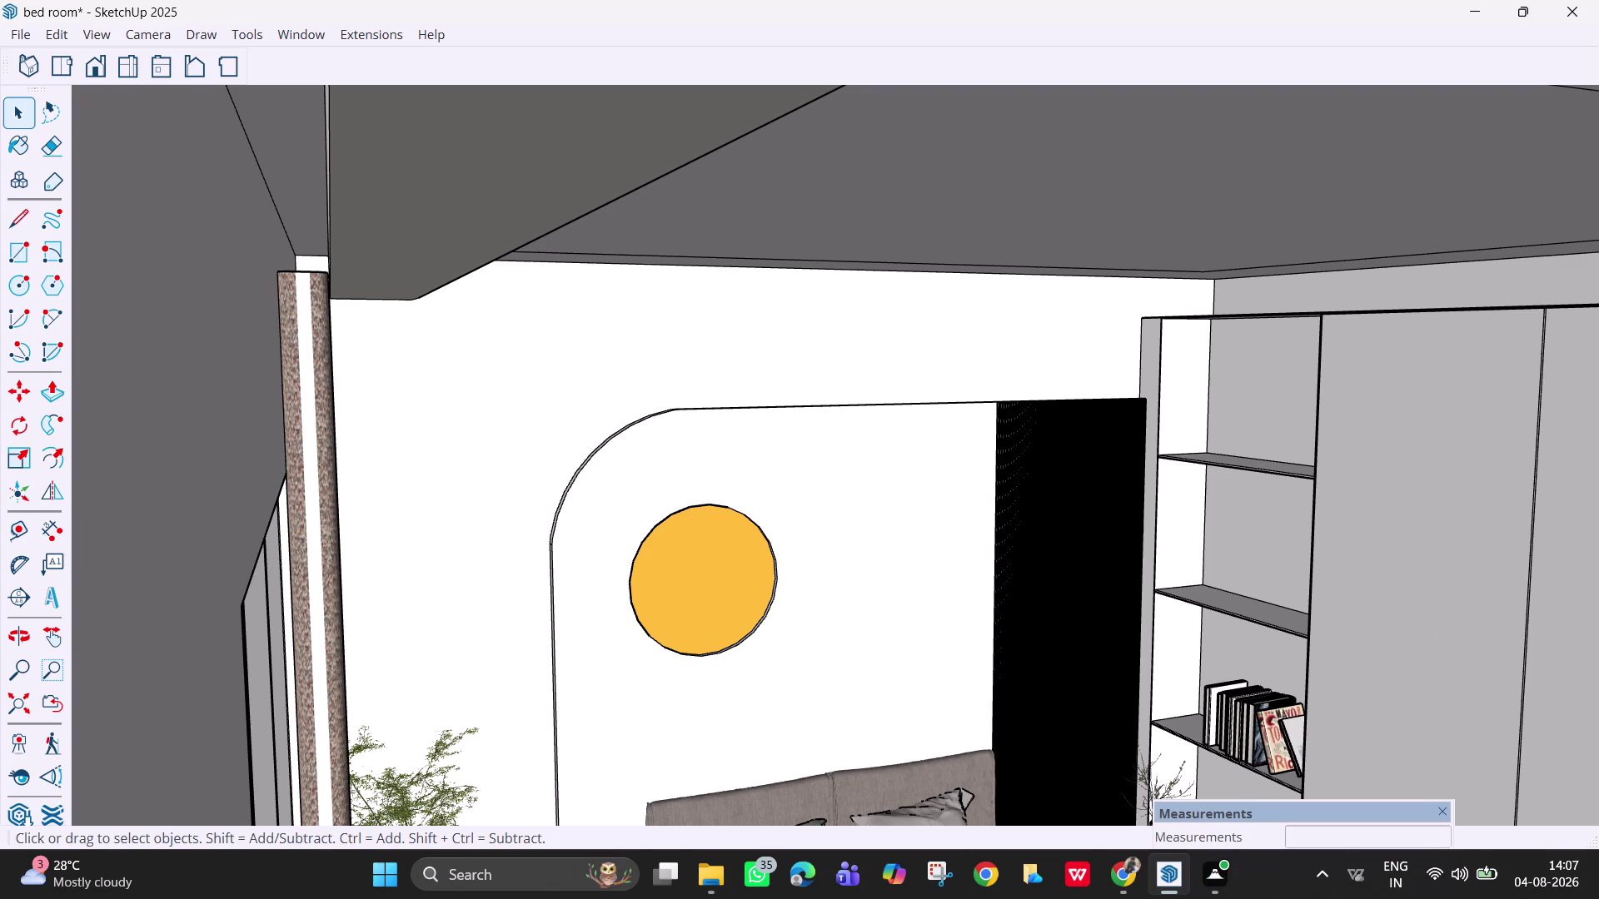
scroll(down, 3)
scroll(down, 3)
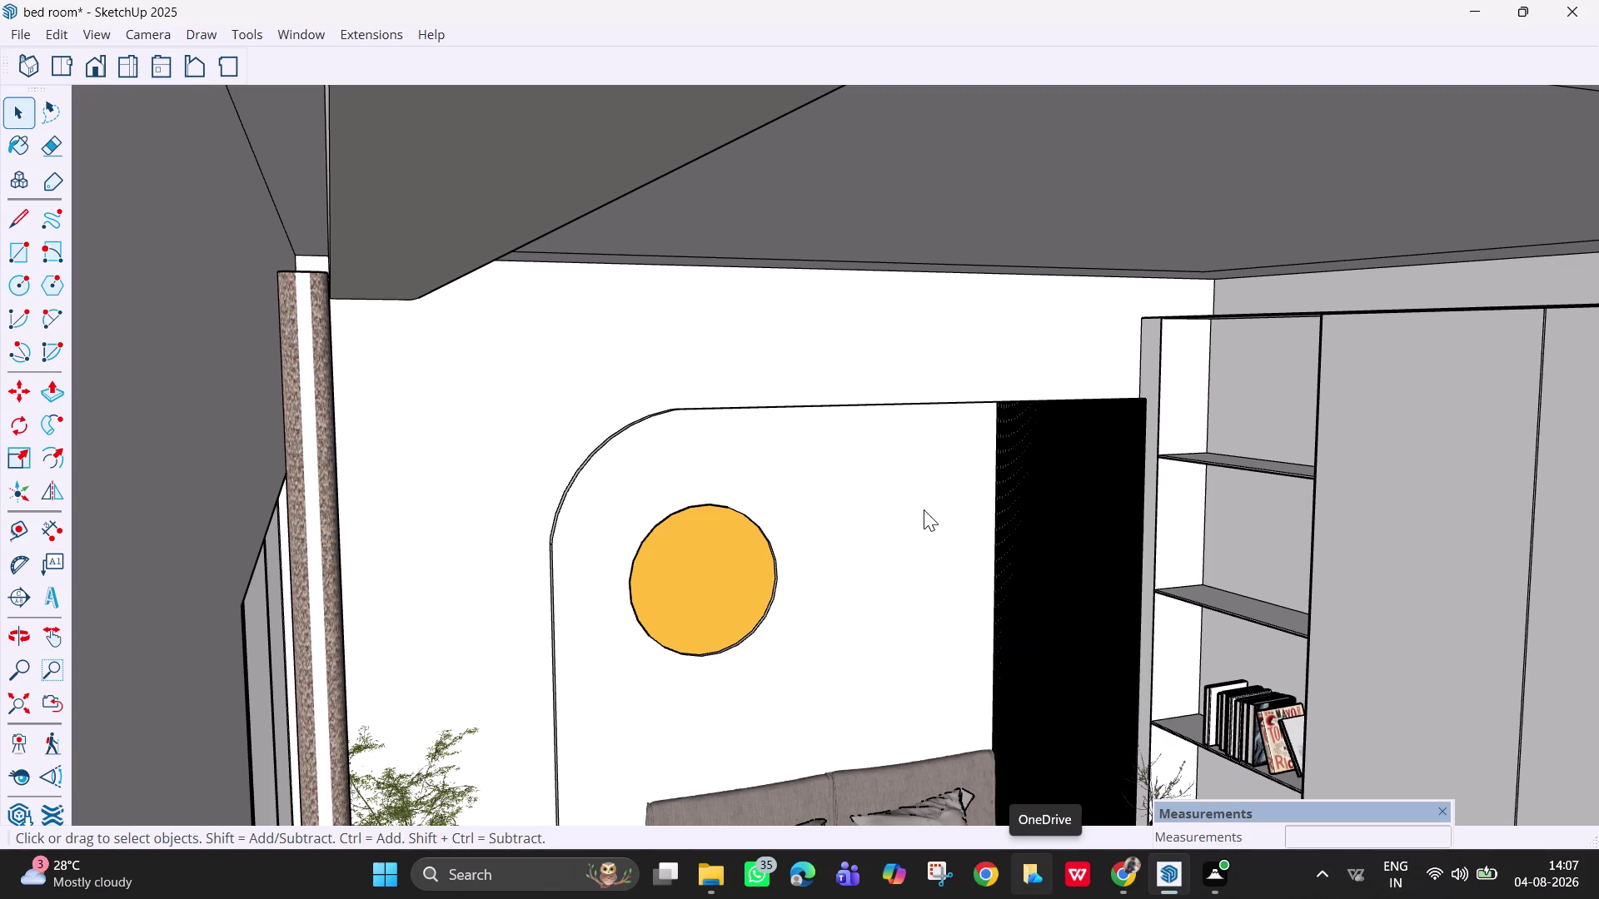
scroll(down, 3)
scroll(down, 3)
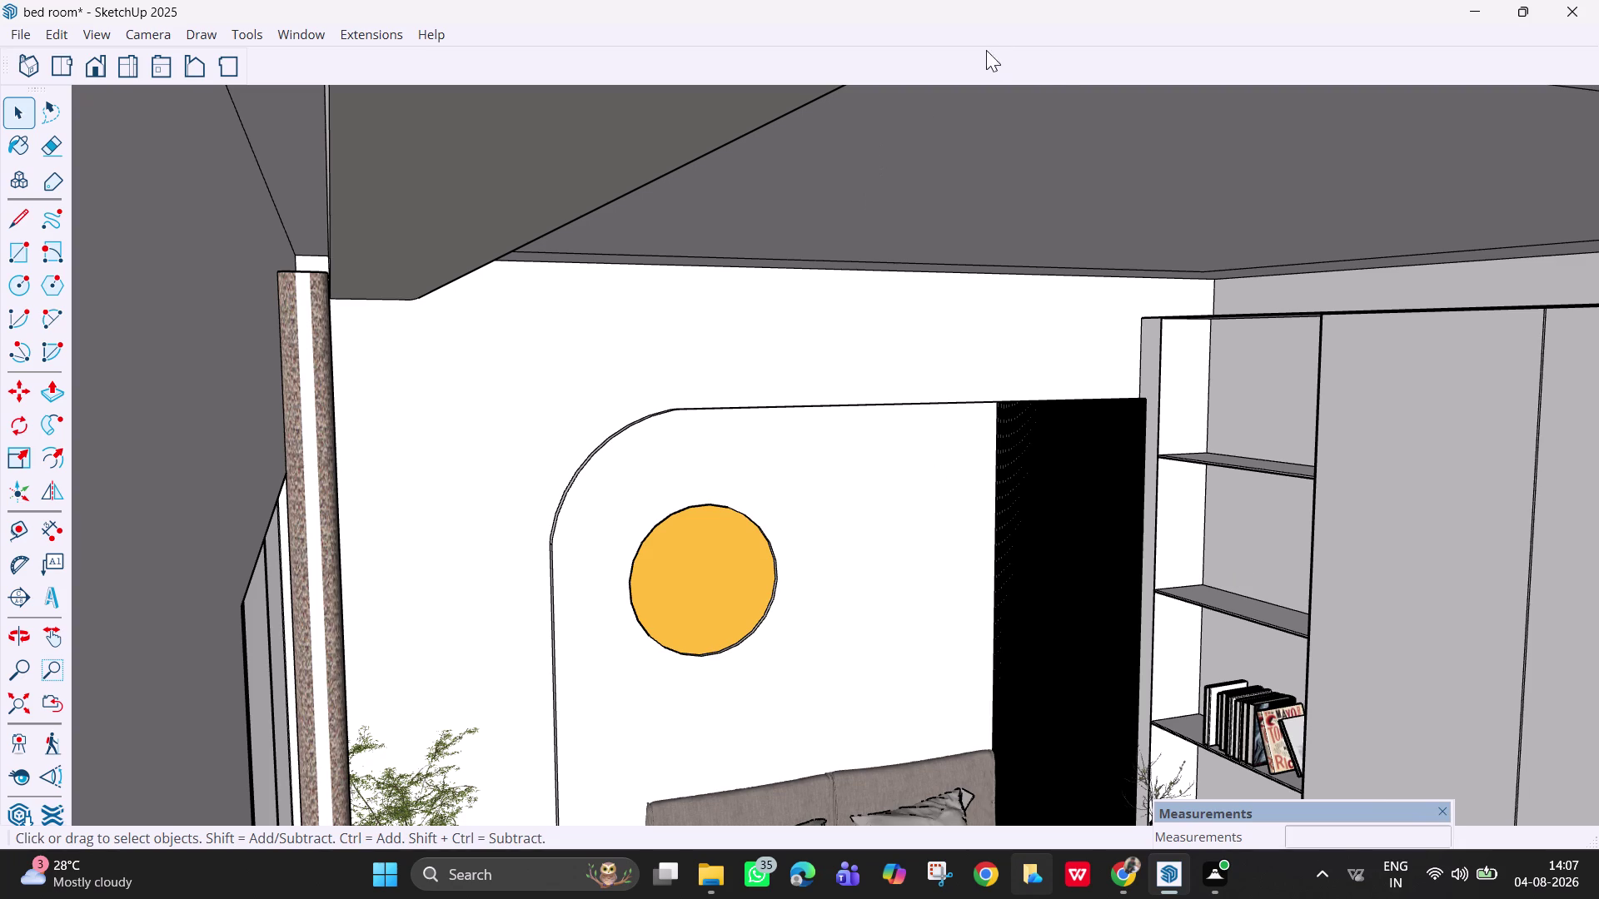
middle_drag(855, 568, 935, 580)
middle_drag(935, 581, 970, 572)
middle_drag(889, 566, 894, 580)
scroll(up, 3)
scroll(down, 3)
scroll(up, 3)
scroll(down, 3)
scroll(down, 3)
click(295, 40)
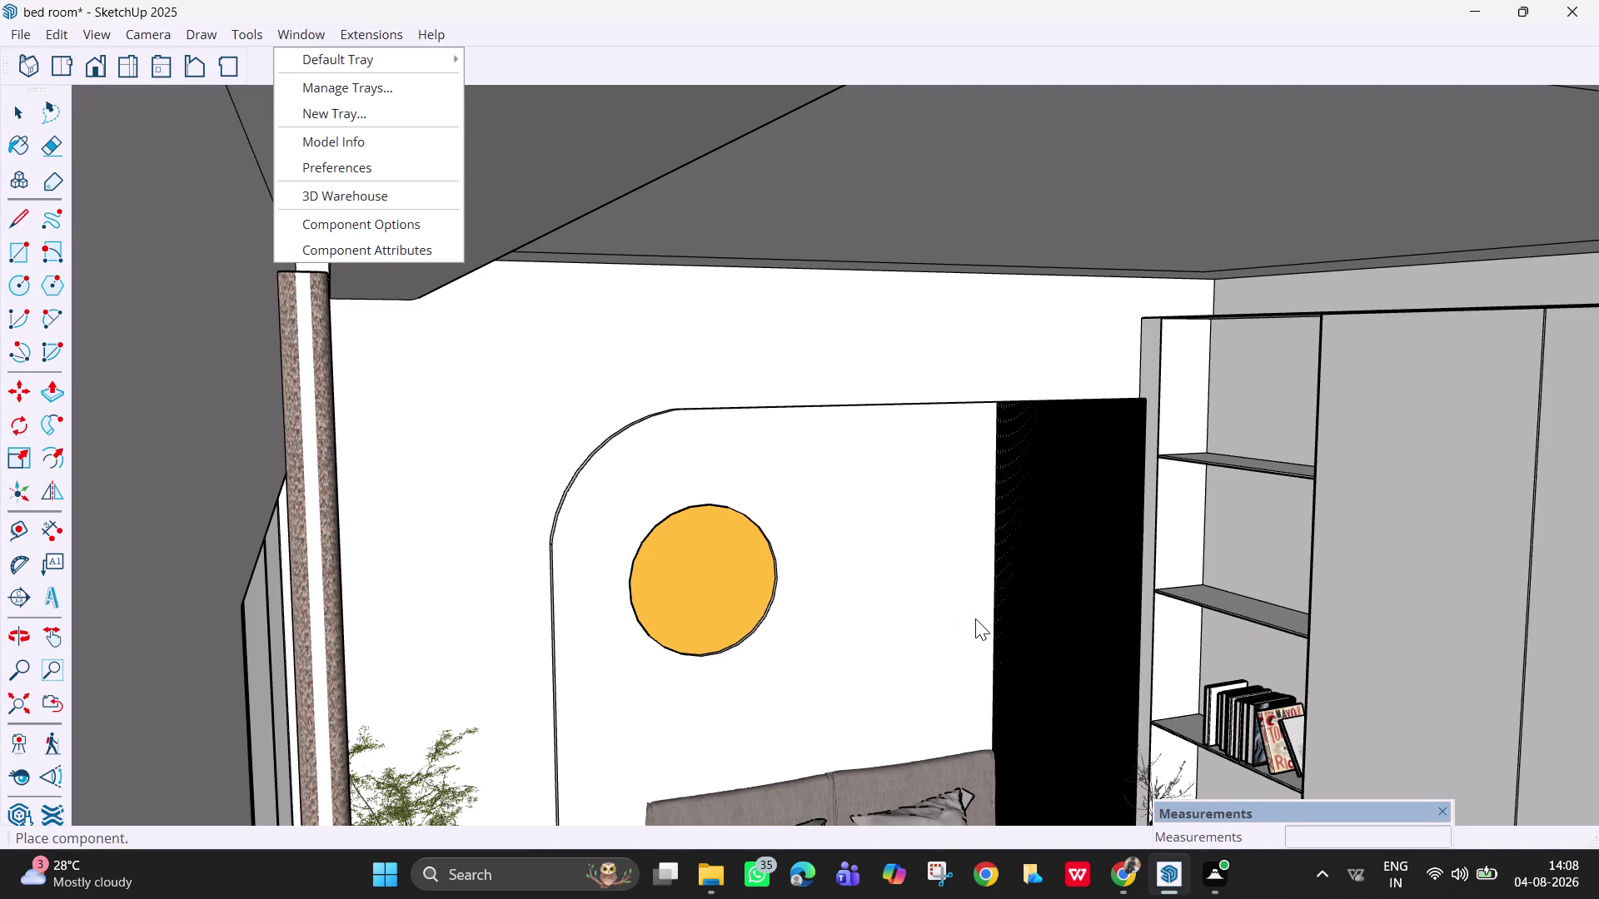
Close the Window menu, orbit into the bedroom, and drop the toy ship beside the bed.
click(607, 170)
scroll(down, 3)
scroll(down, 3)
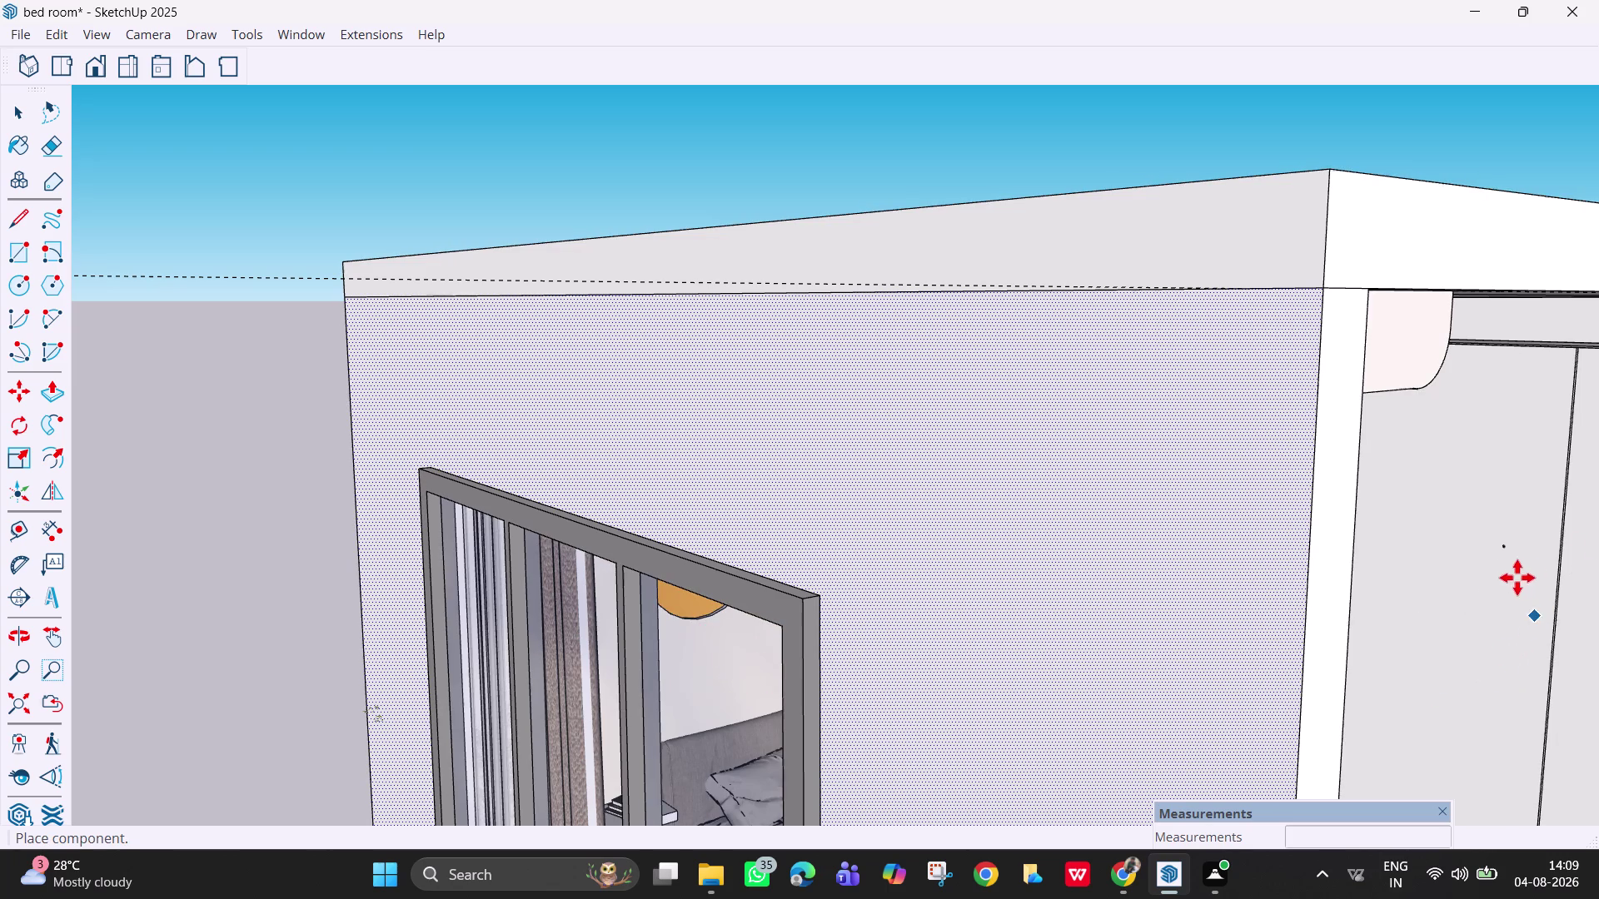
middle_drag(1475, 600, 1282, 608)
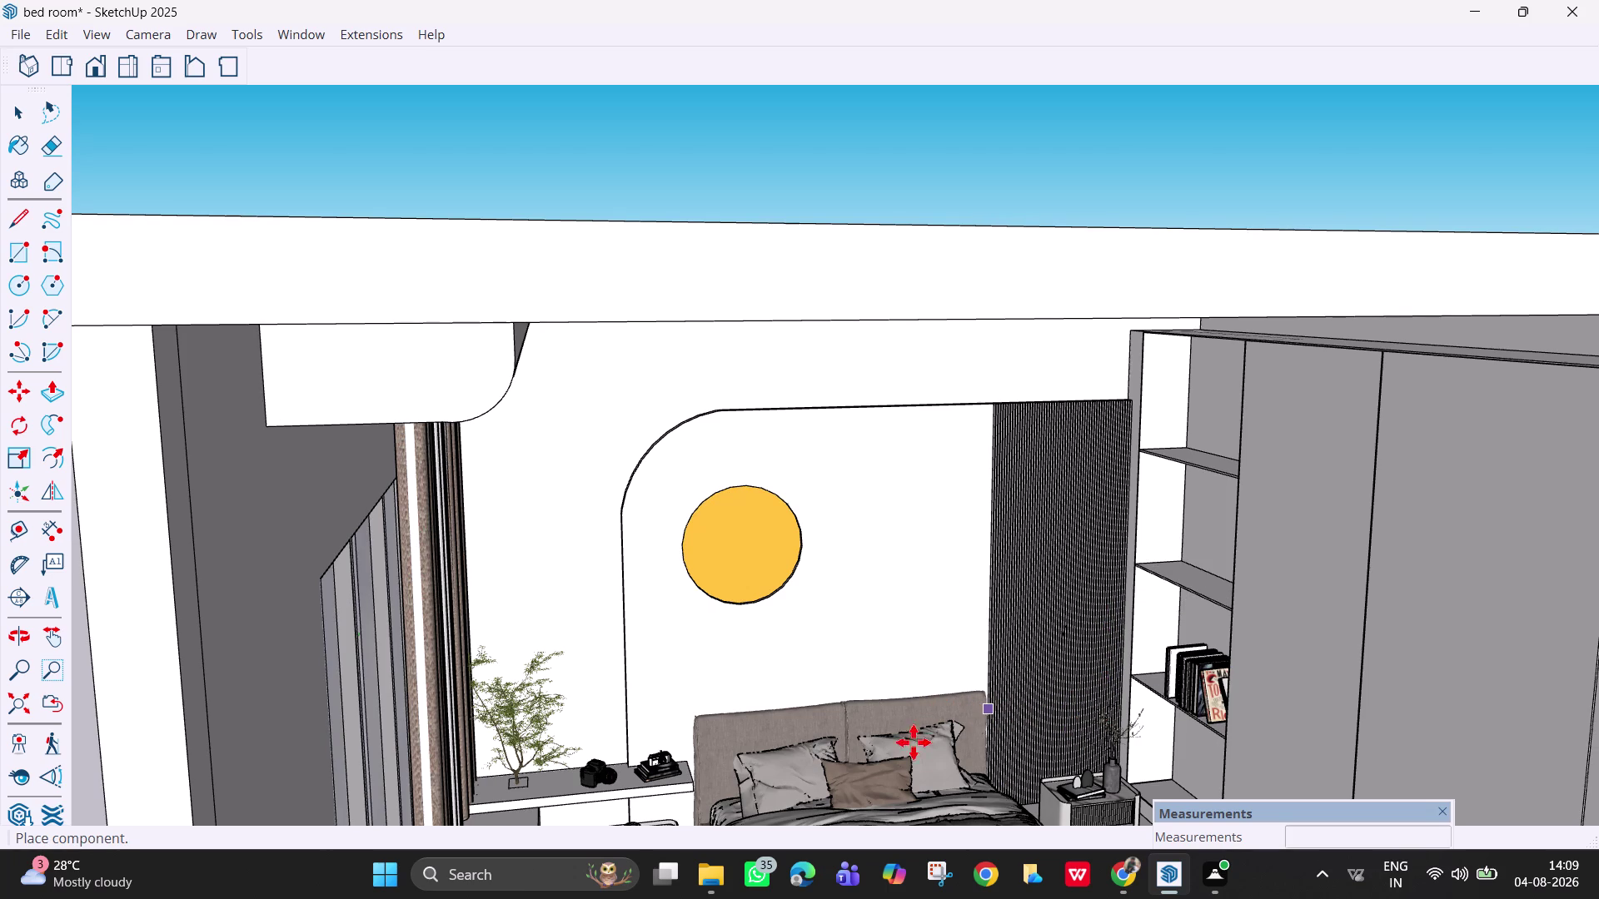
click(1004, 781)
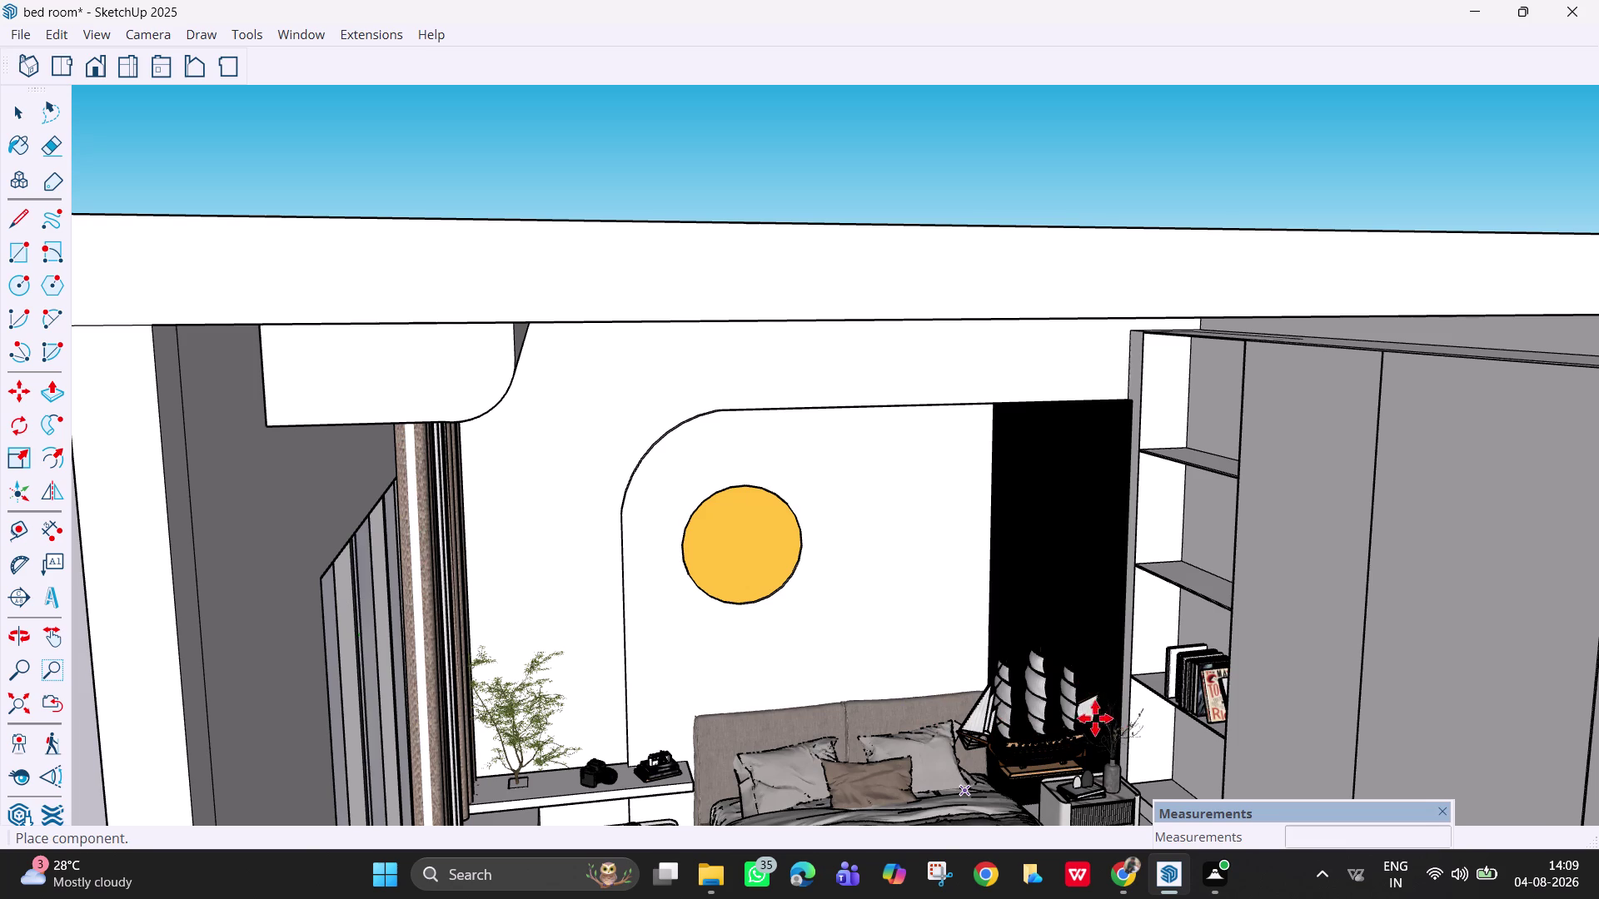
click(1032, 733)
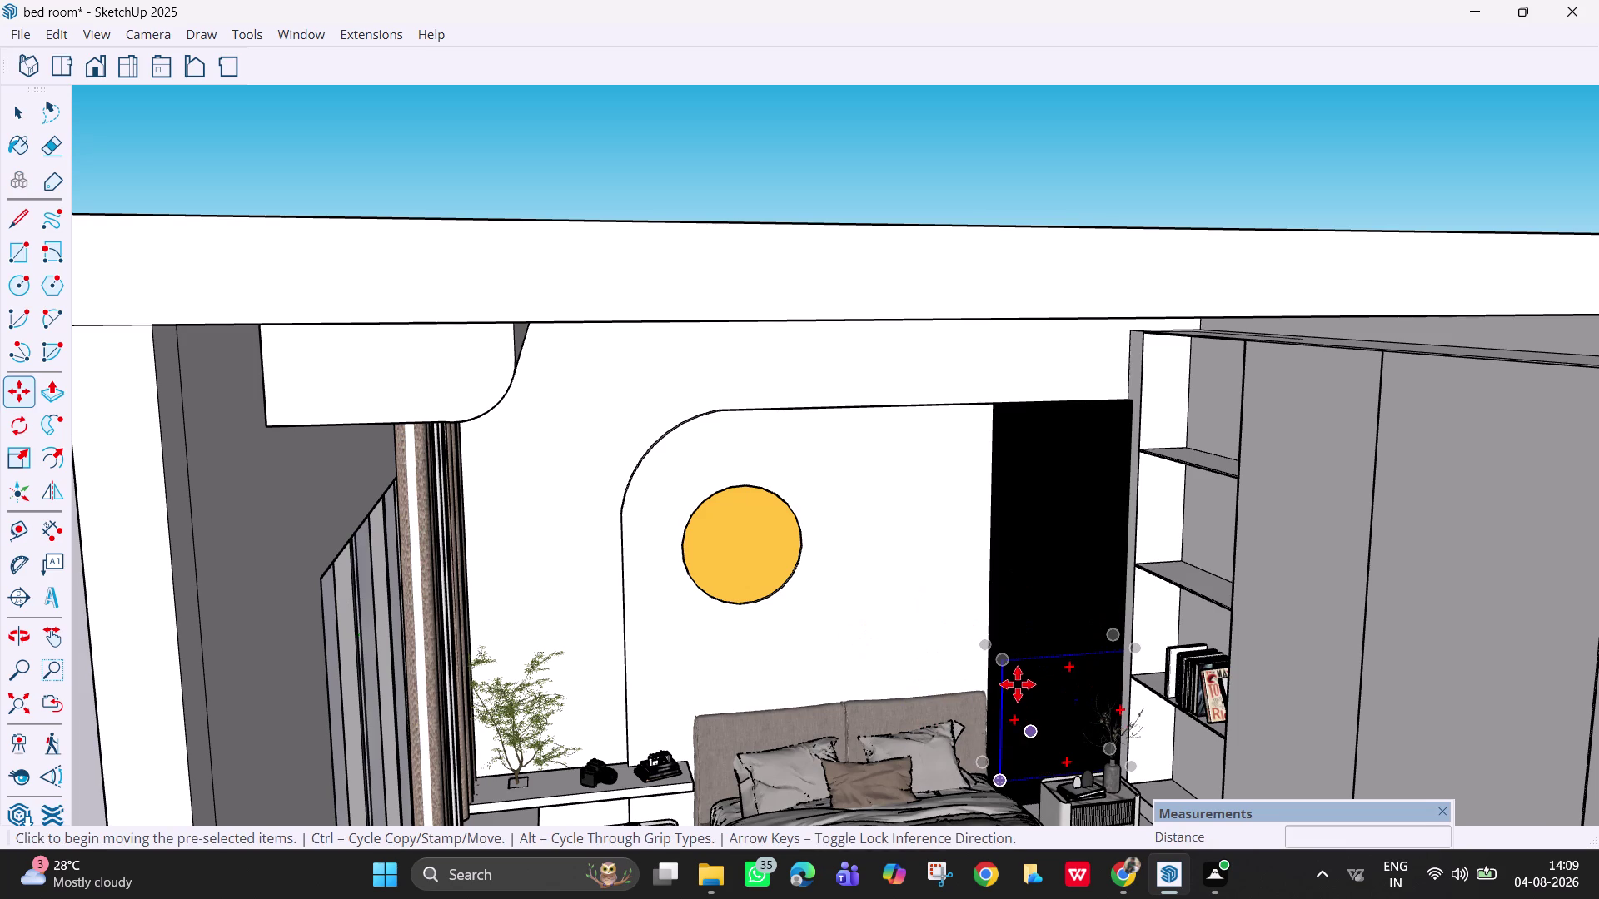
key(space)
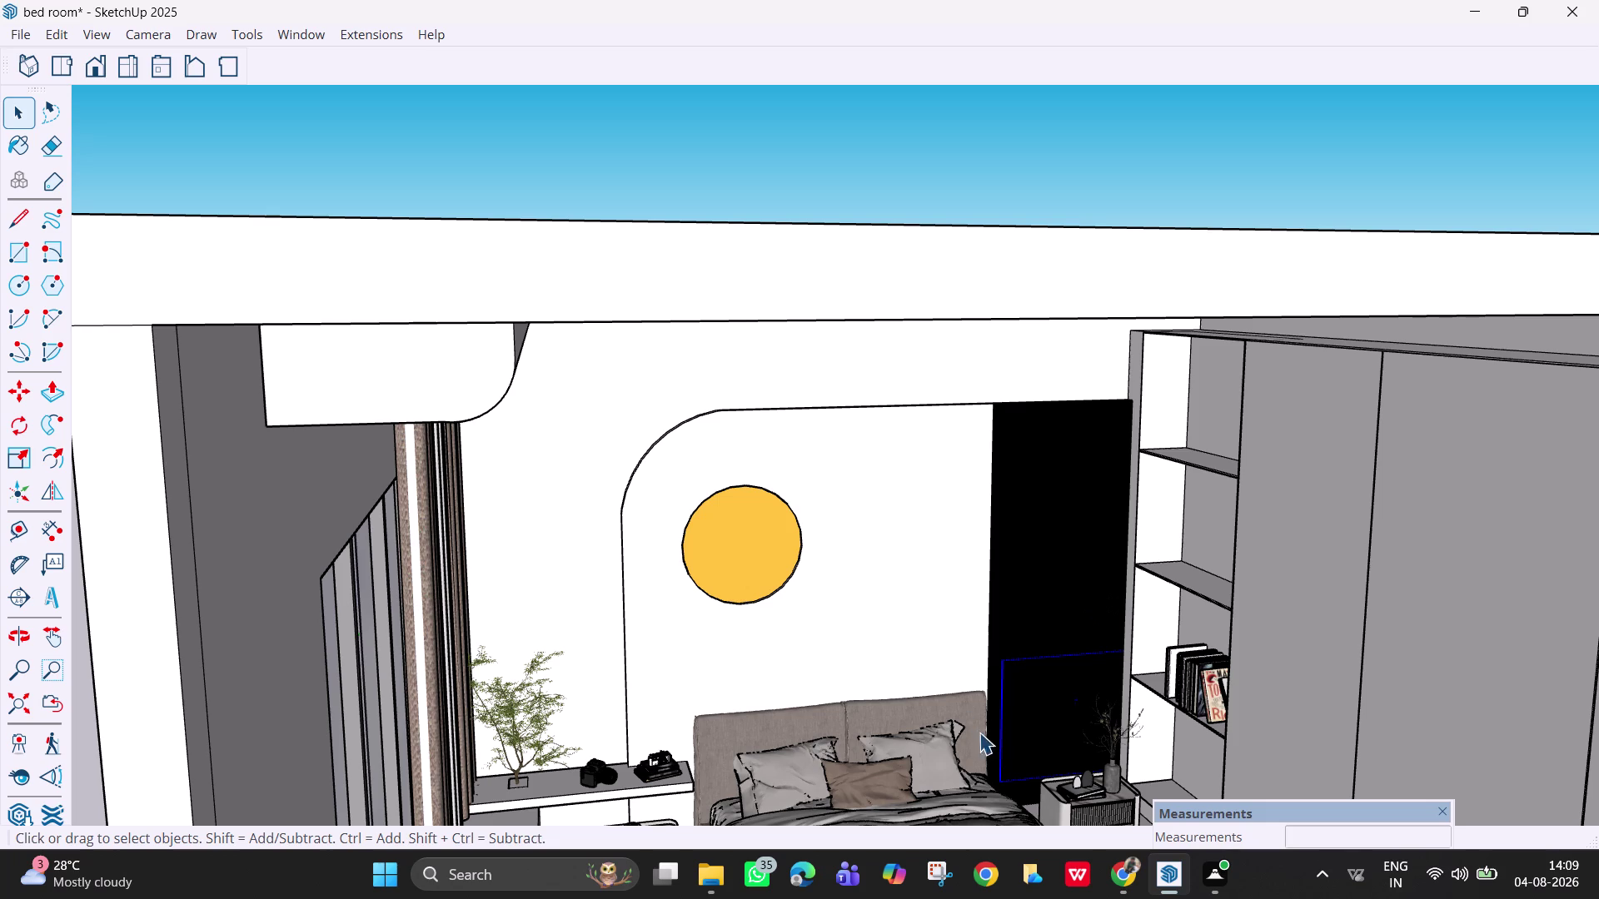
scroll(down, 3)
scroll(up, 3)
middle_drag(1003, 746, 1016, 743)
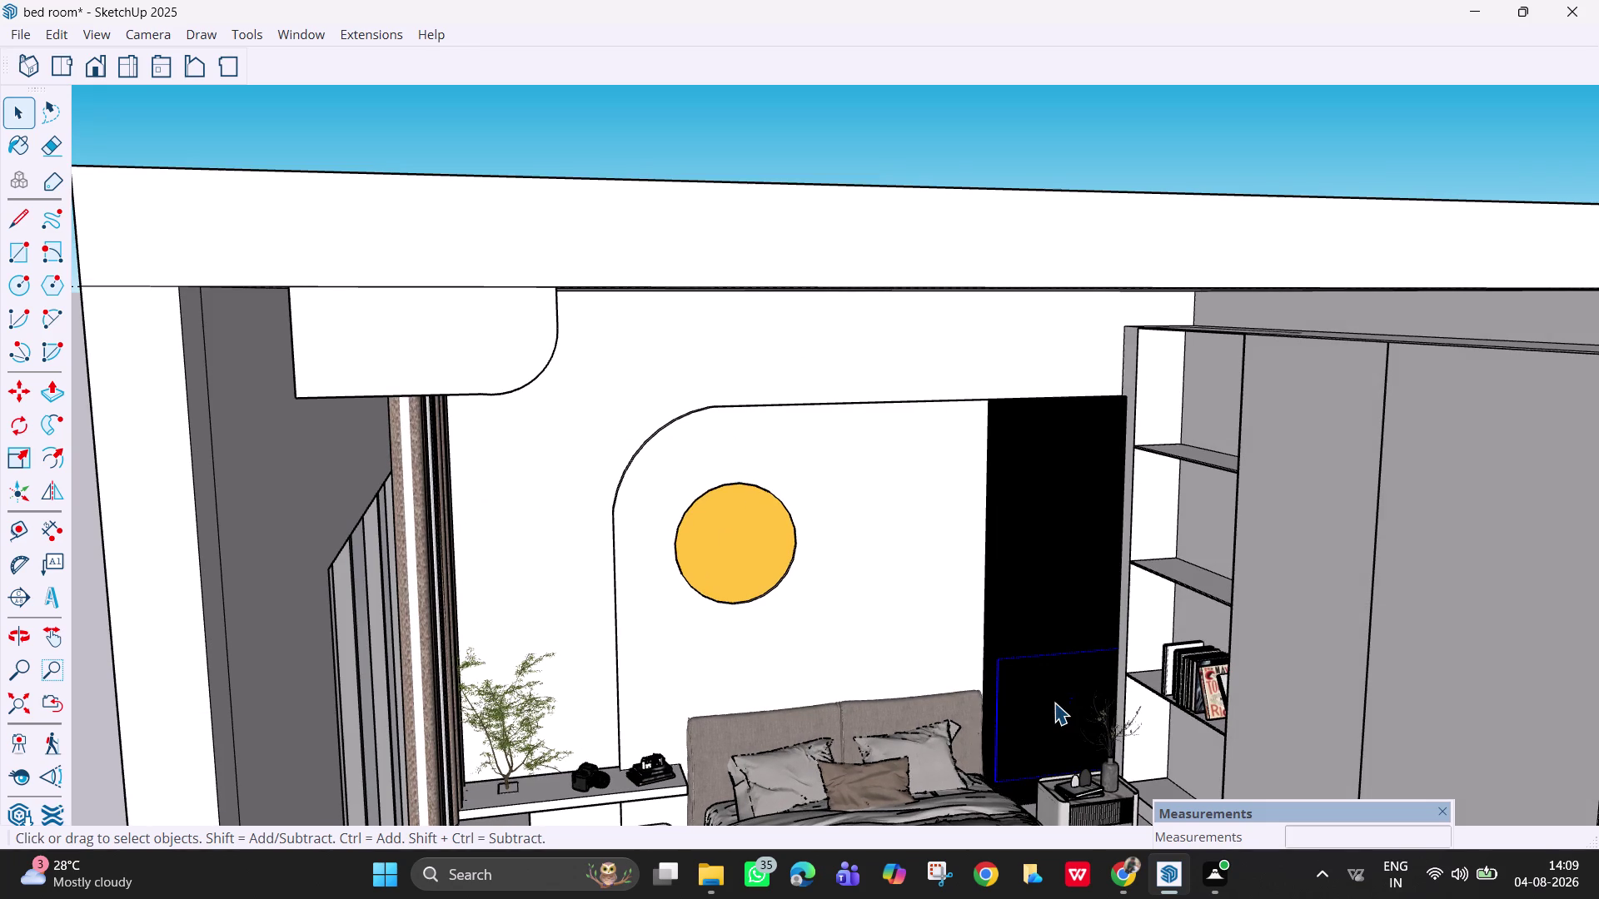
key(Escape)
click(847, 619)
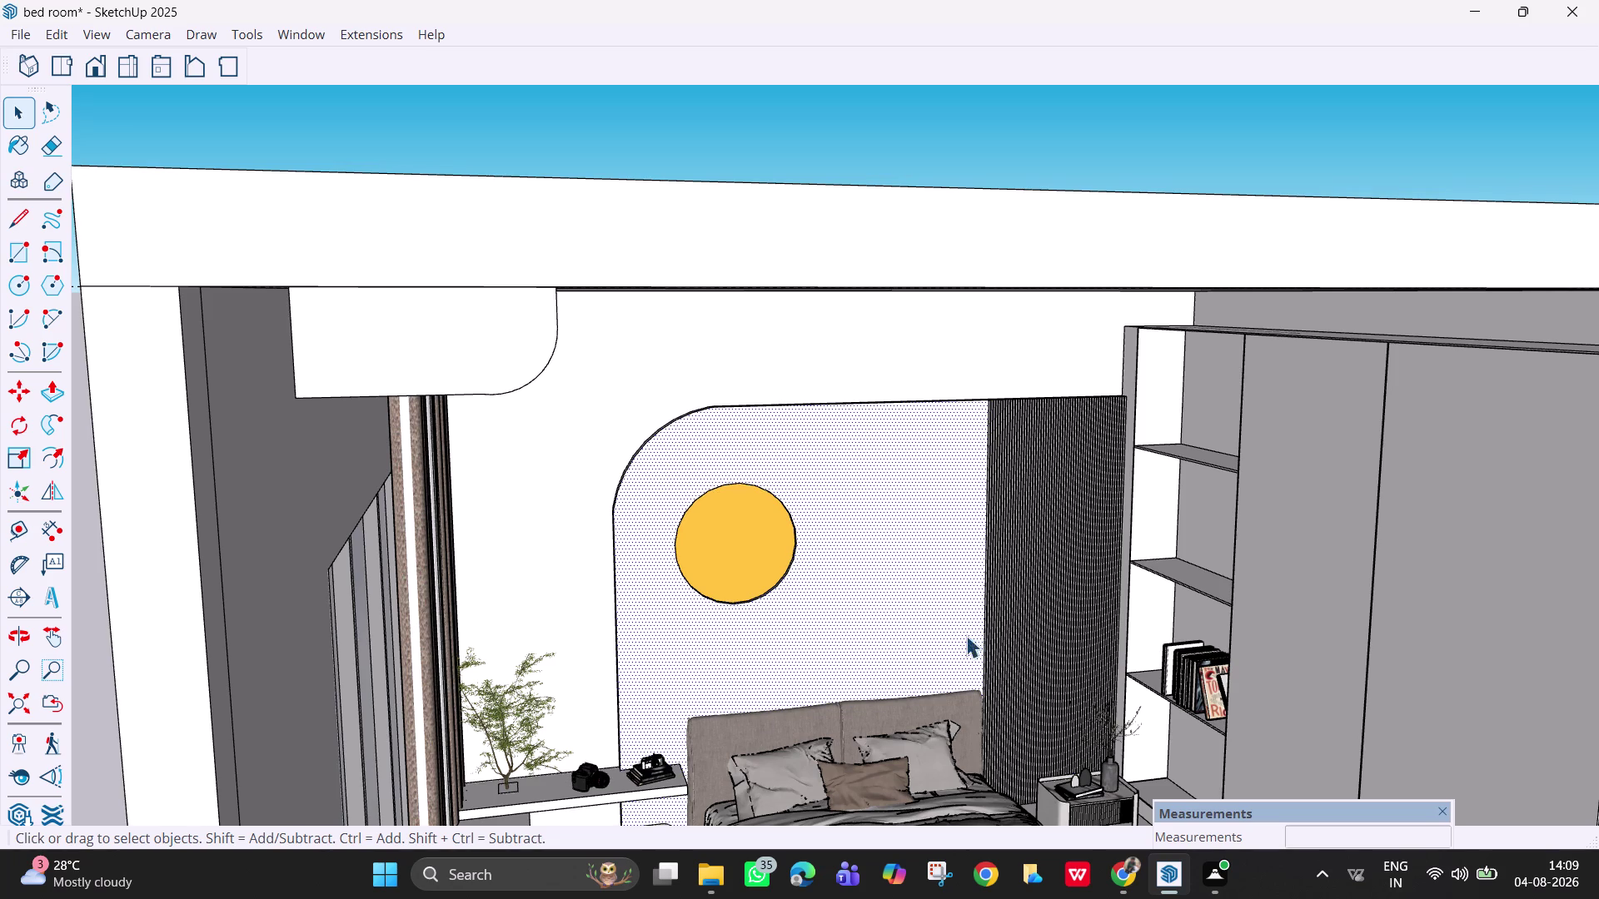
key(Escape)
scroll(down, 3)
middle_drag(1070, 674, 993, 637)
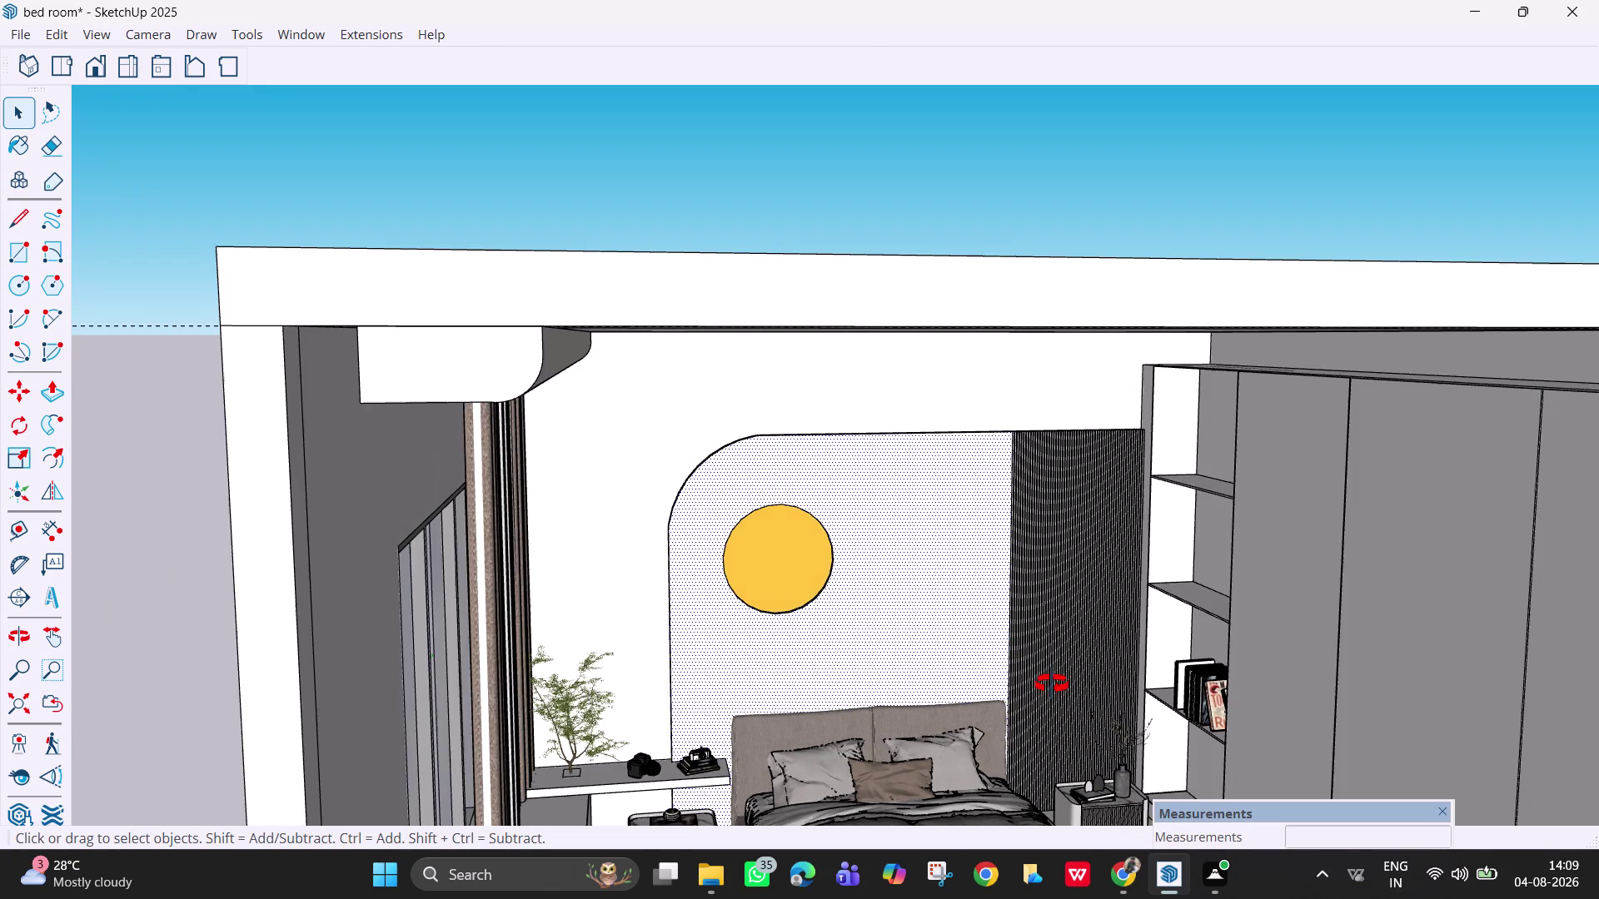
Zoom out and orbit around the room to view the exterior window wall.
scroll(down, 3)
scroll(down, 3)
scroll(down, 3)
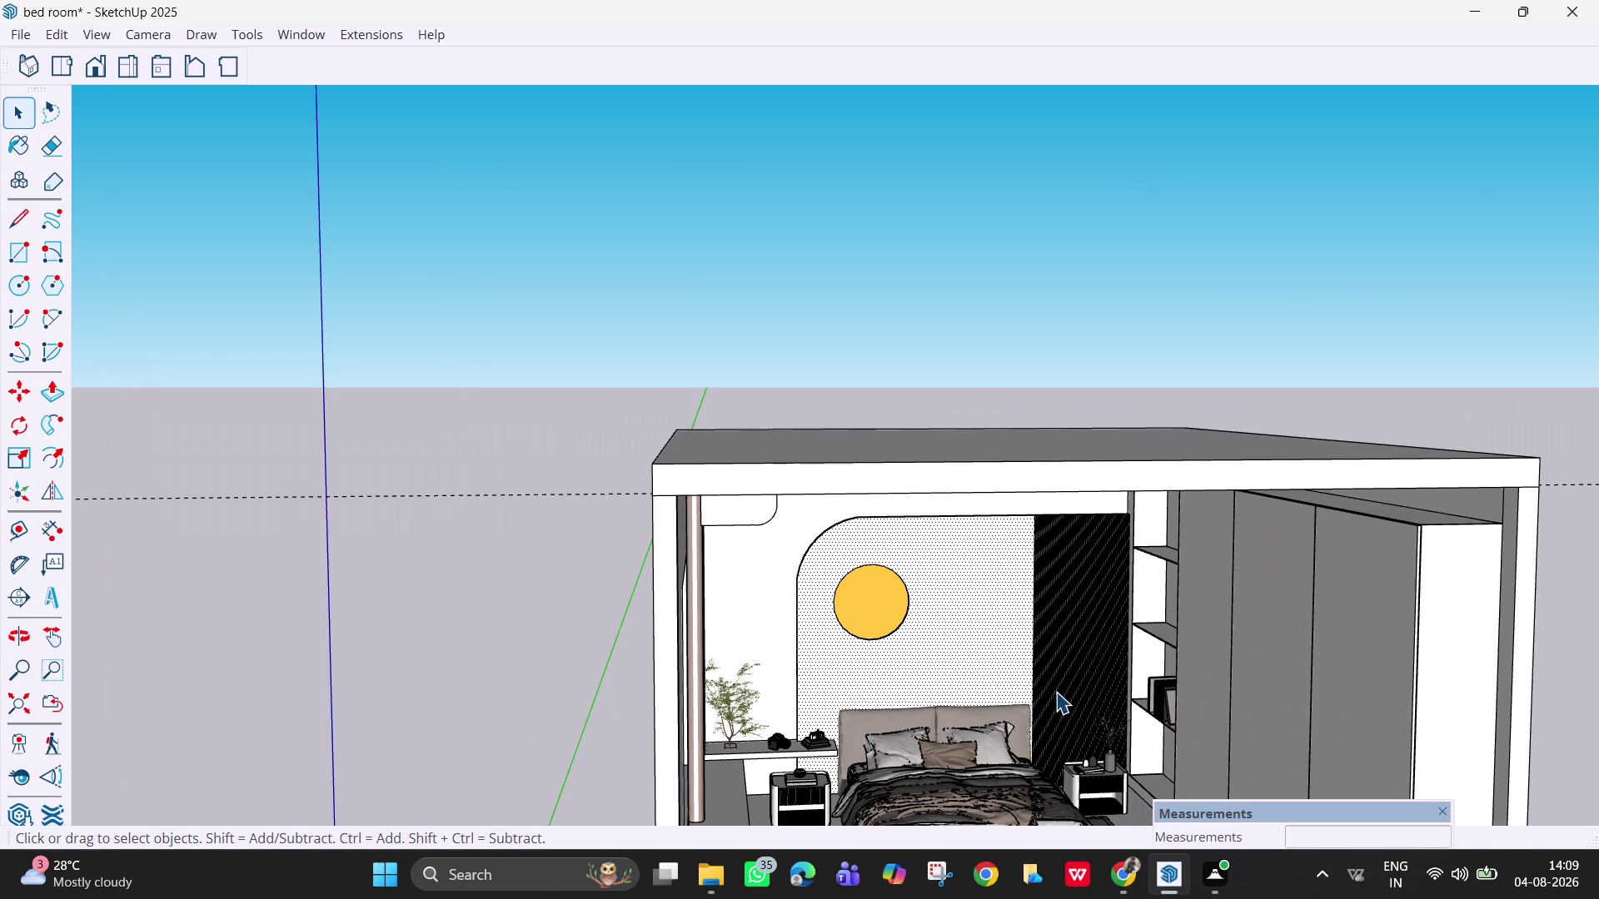
scroll(down, 3)
middle_drag(1056, 691, 1097, 708)
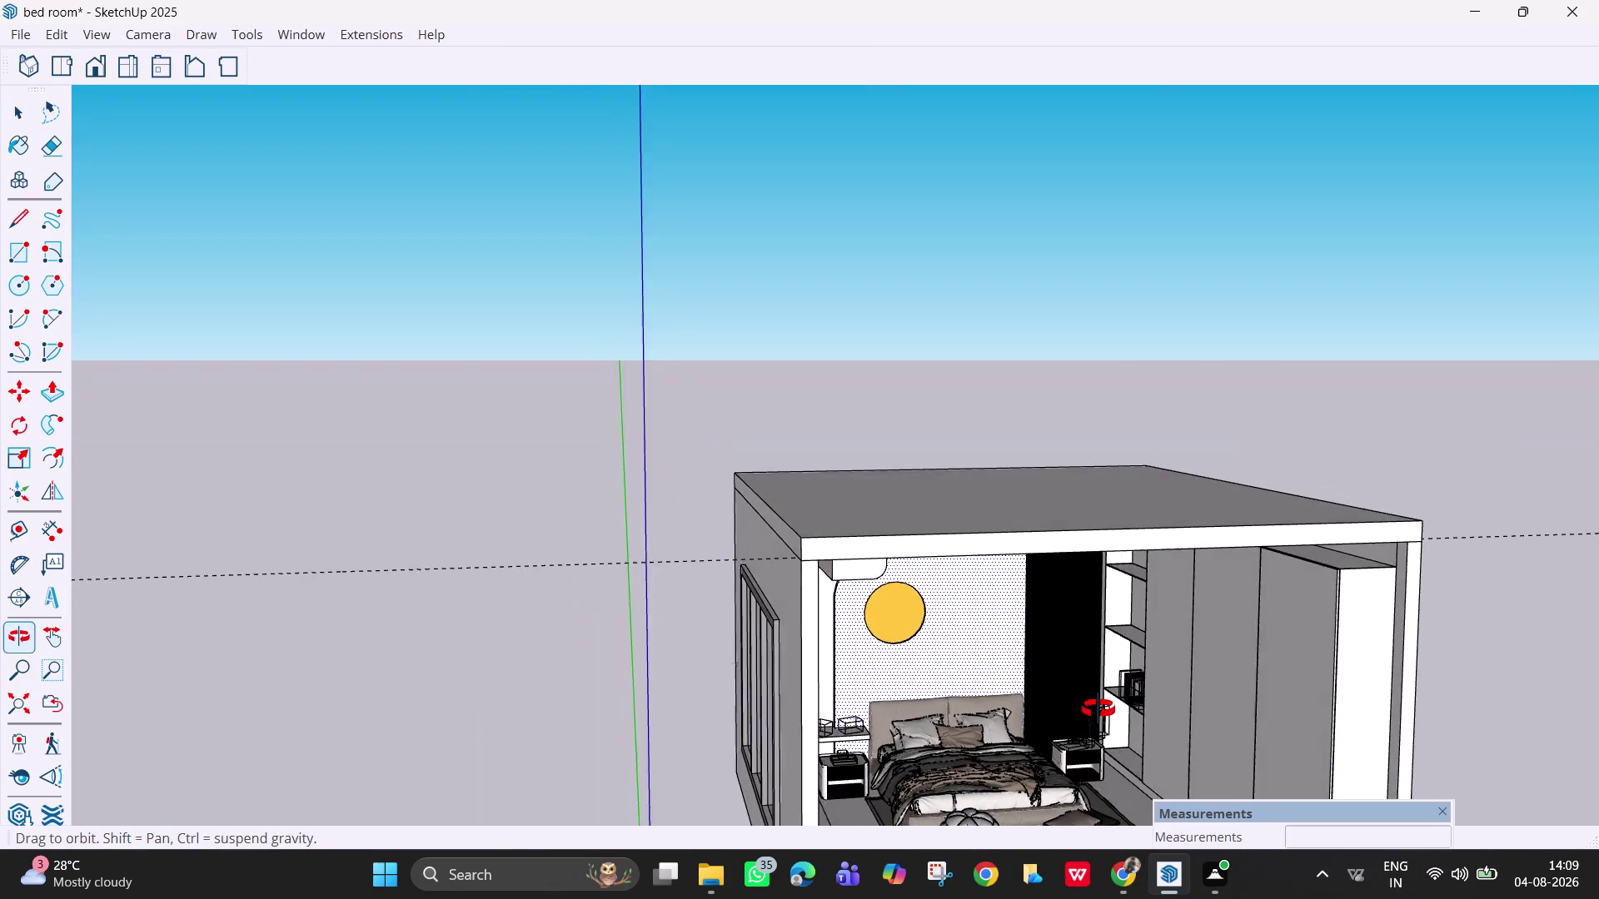
middle_drag(1096, 709, 1197, 719)
scroll(up, 3)
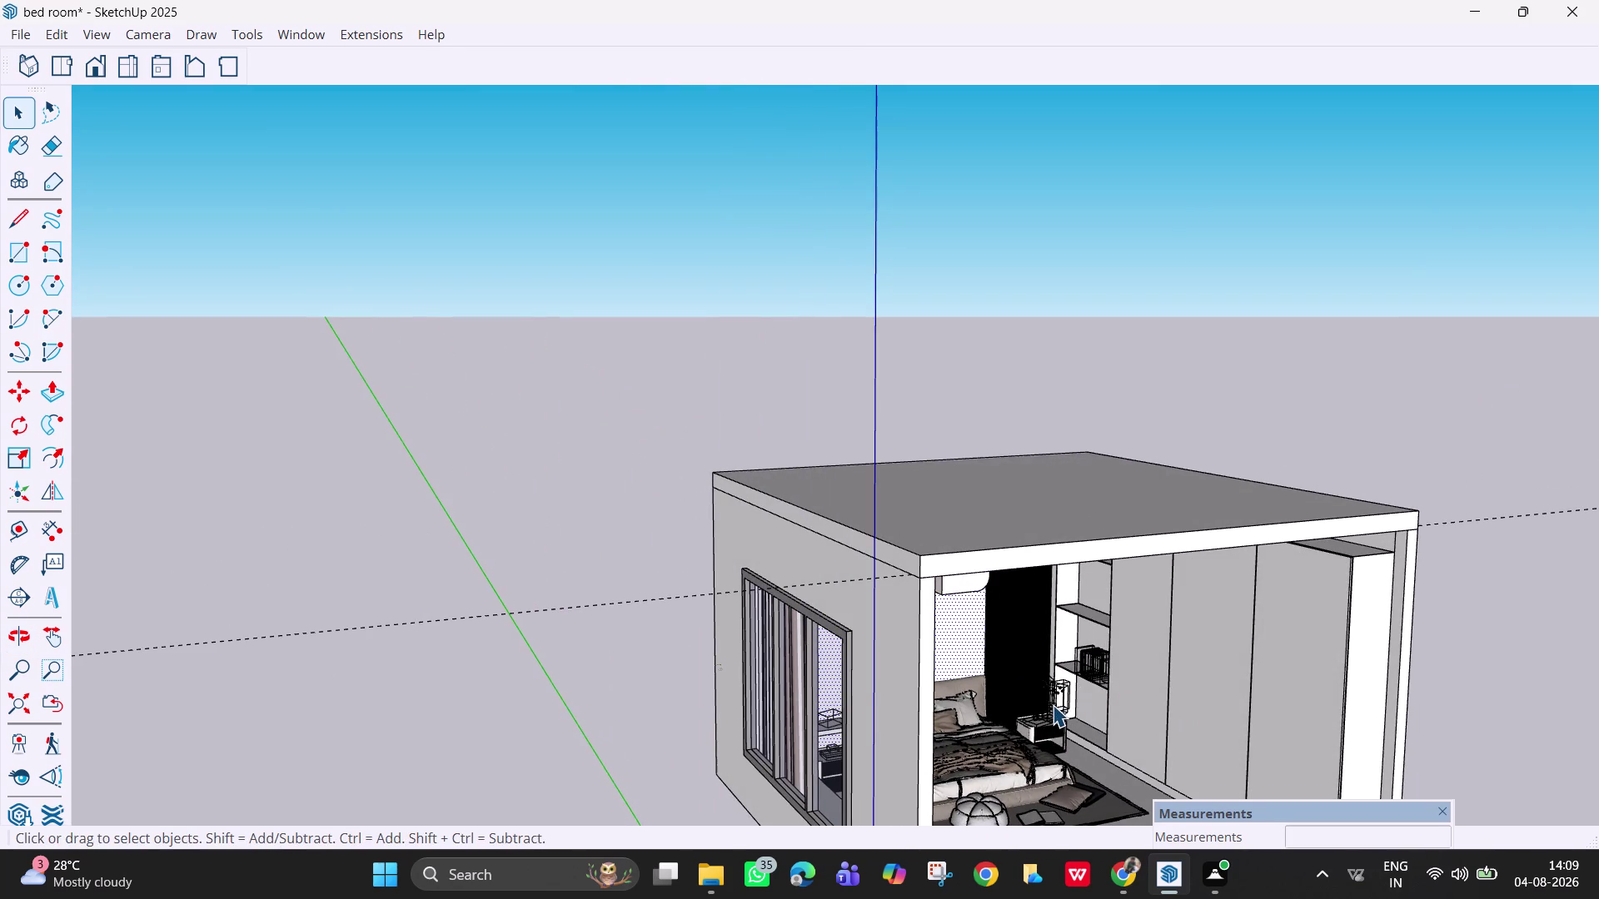
scroll(up, 3)
middle_drag(1099, 698, 1162, 706)
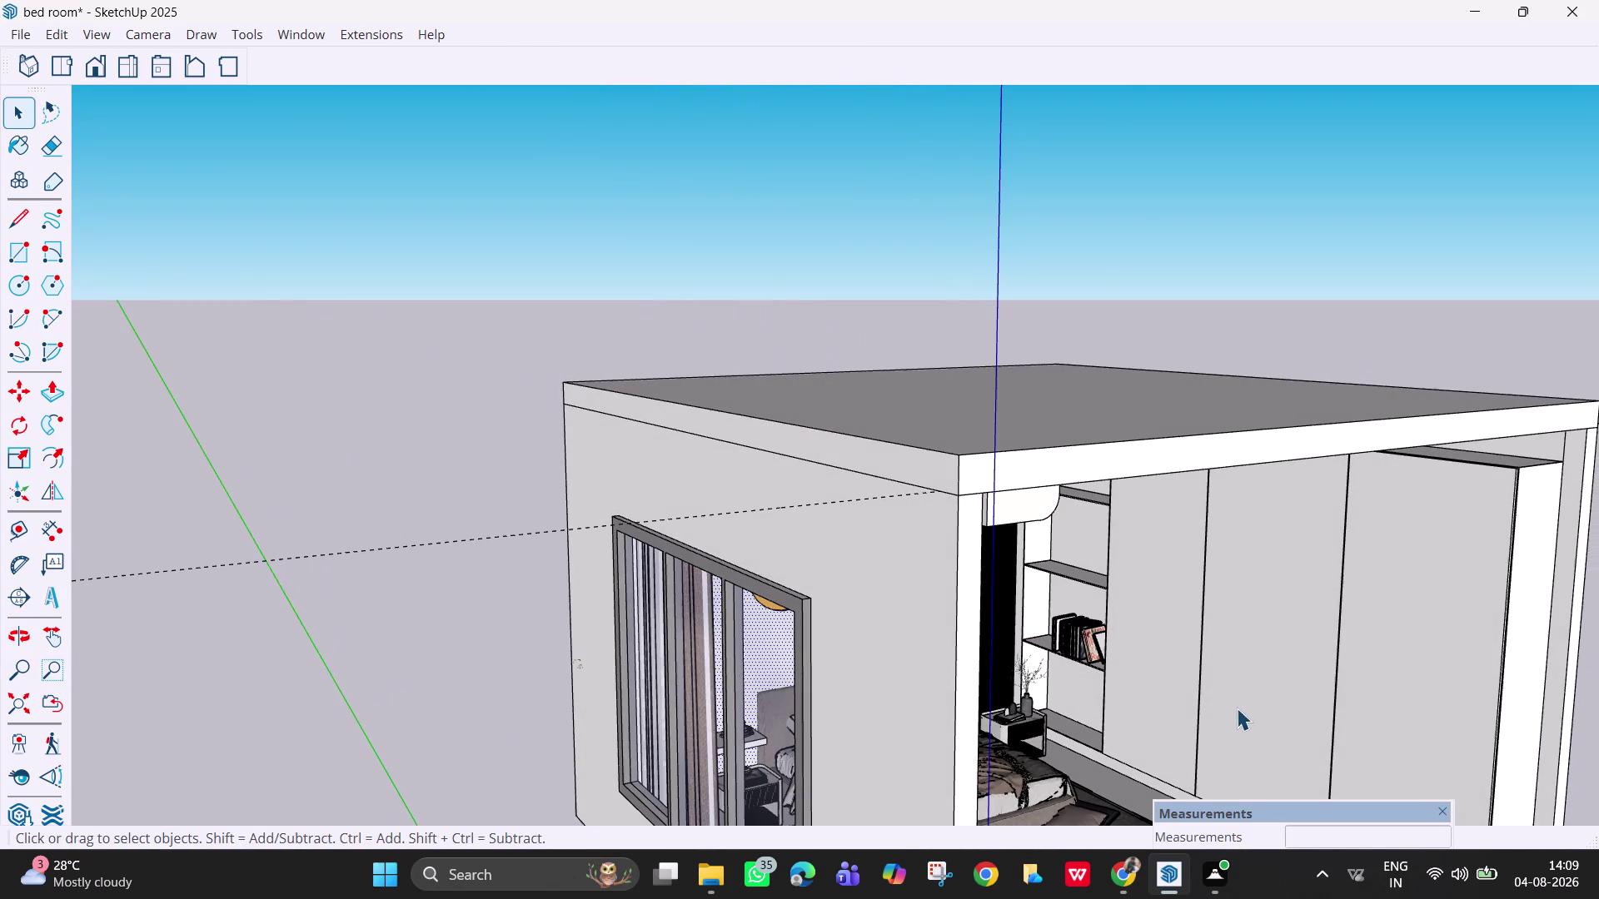
middle_drag(1089, 706, 1224, 700)
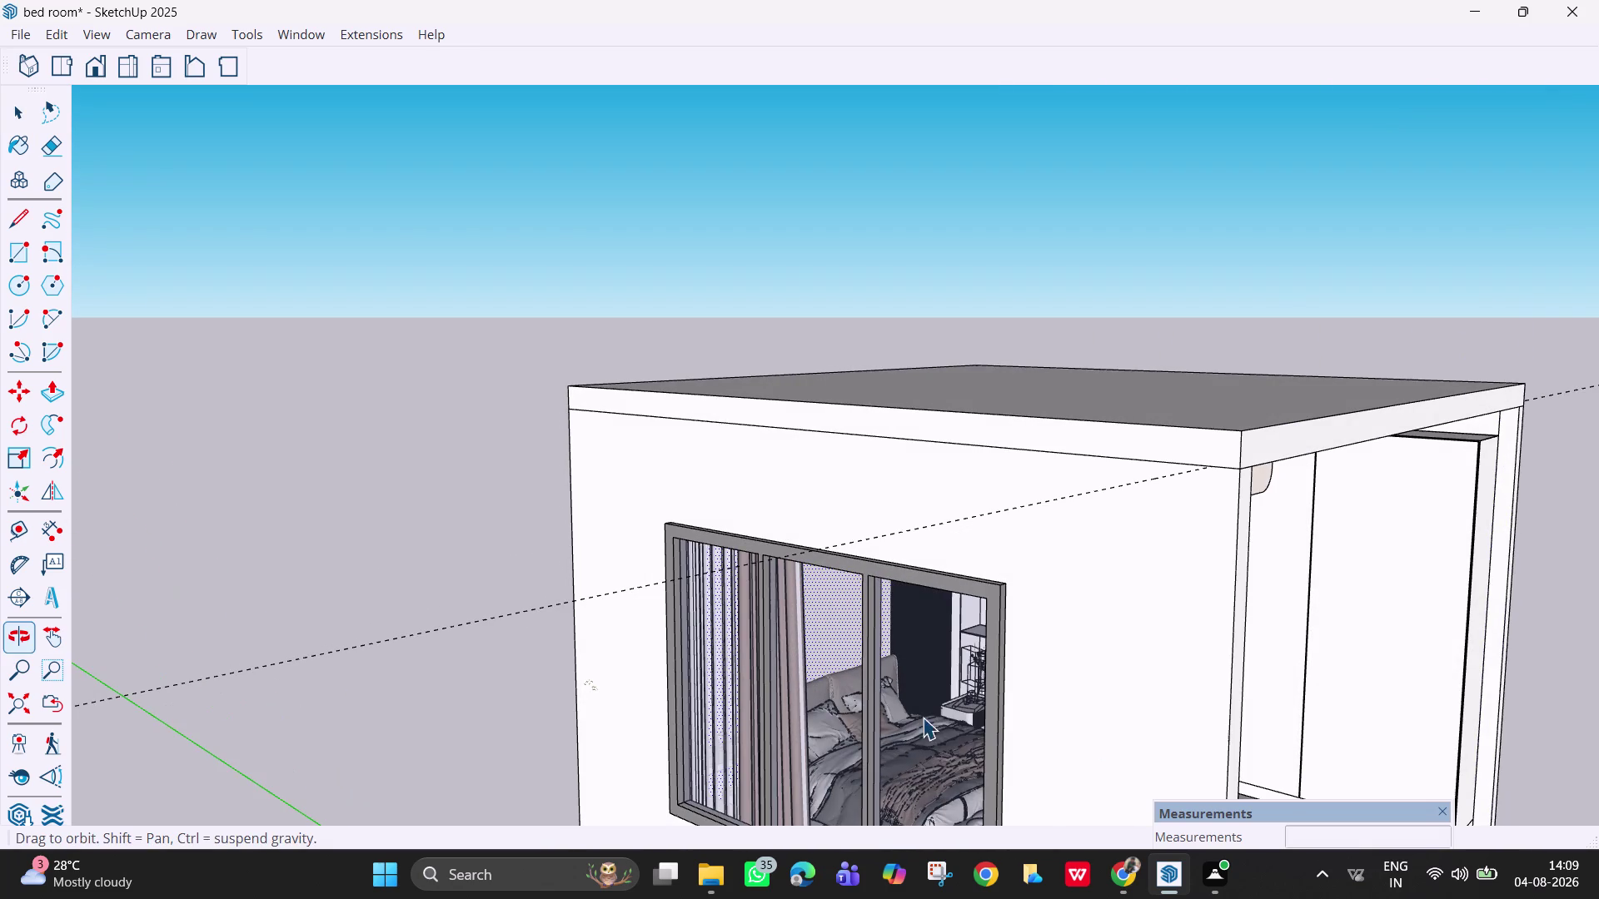
middle_drag(935, 726, 1120, 705)
Cancel the active tool and save the bedroom model.
key(Escape)
key(Escape)
key(ctrl+s)
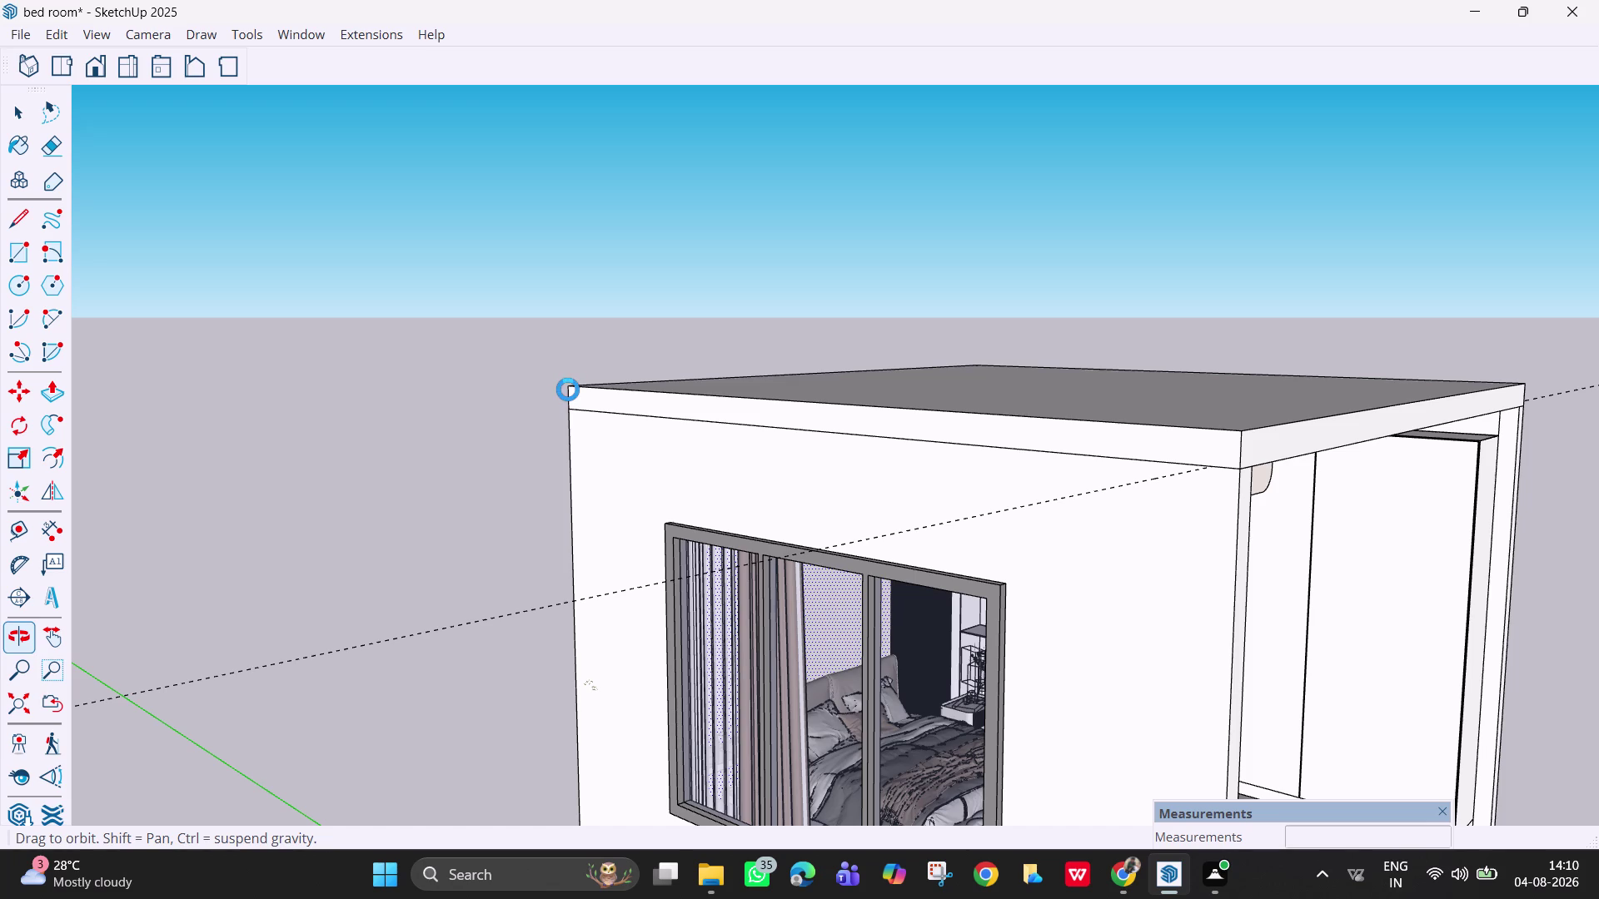